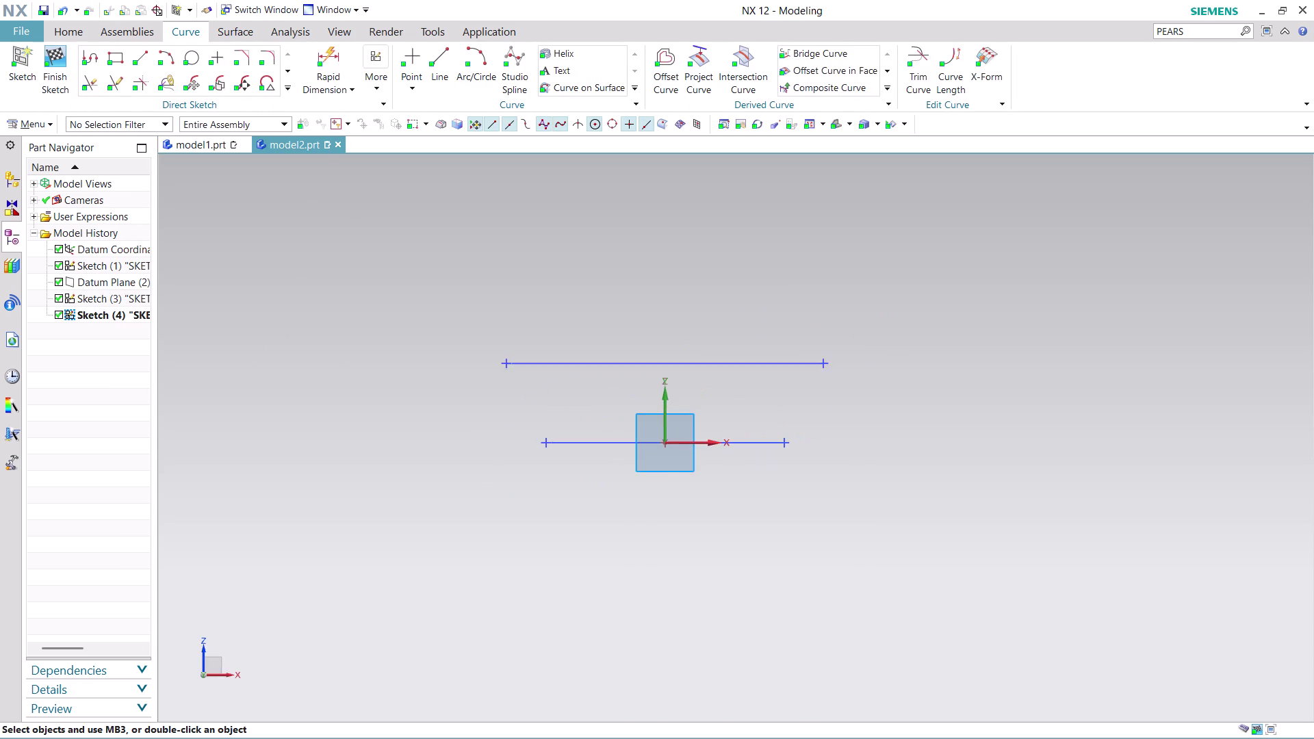
Place the new sketch on the datum CSYS XZ plane and zoom in.
scroll(up, 3)
scroll(up, 3)
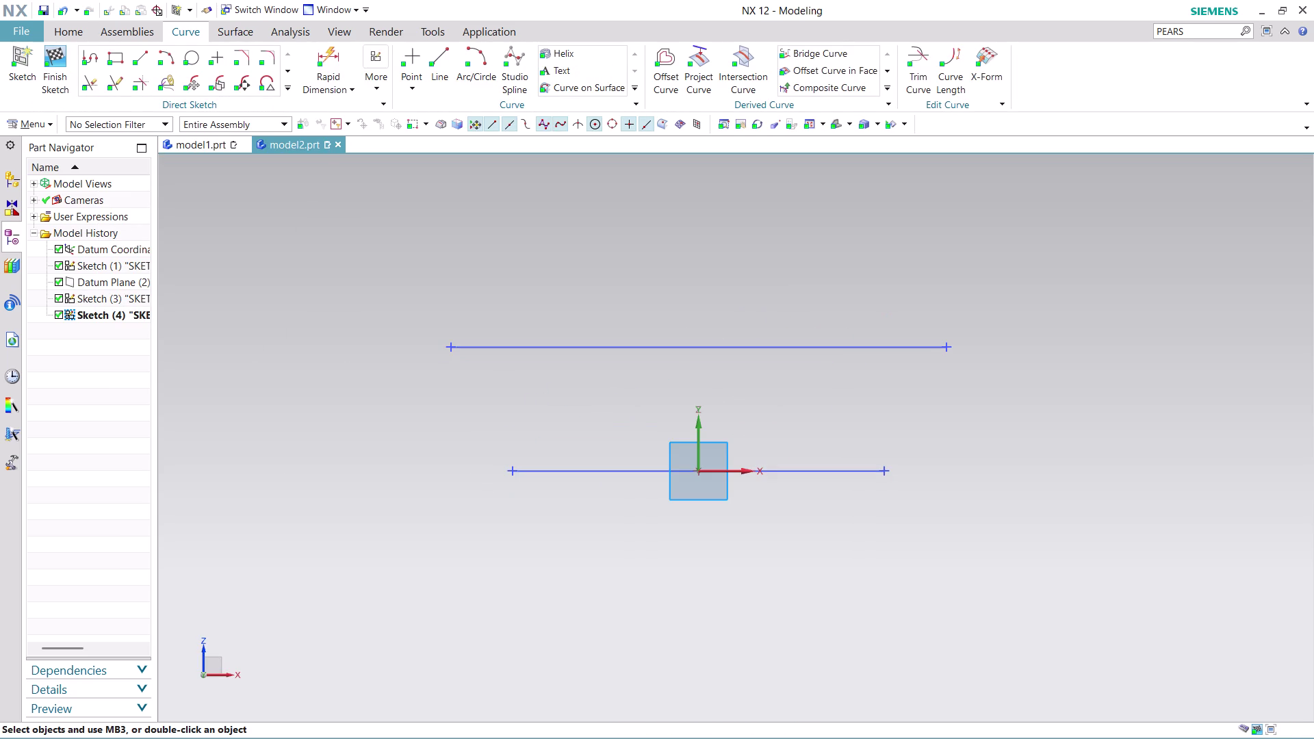
click(168, 54)
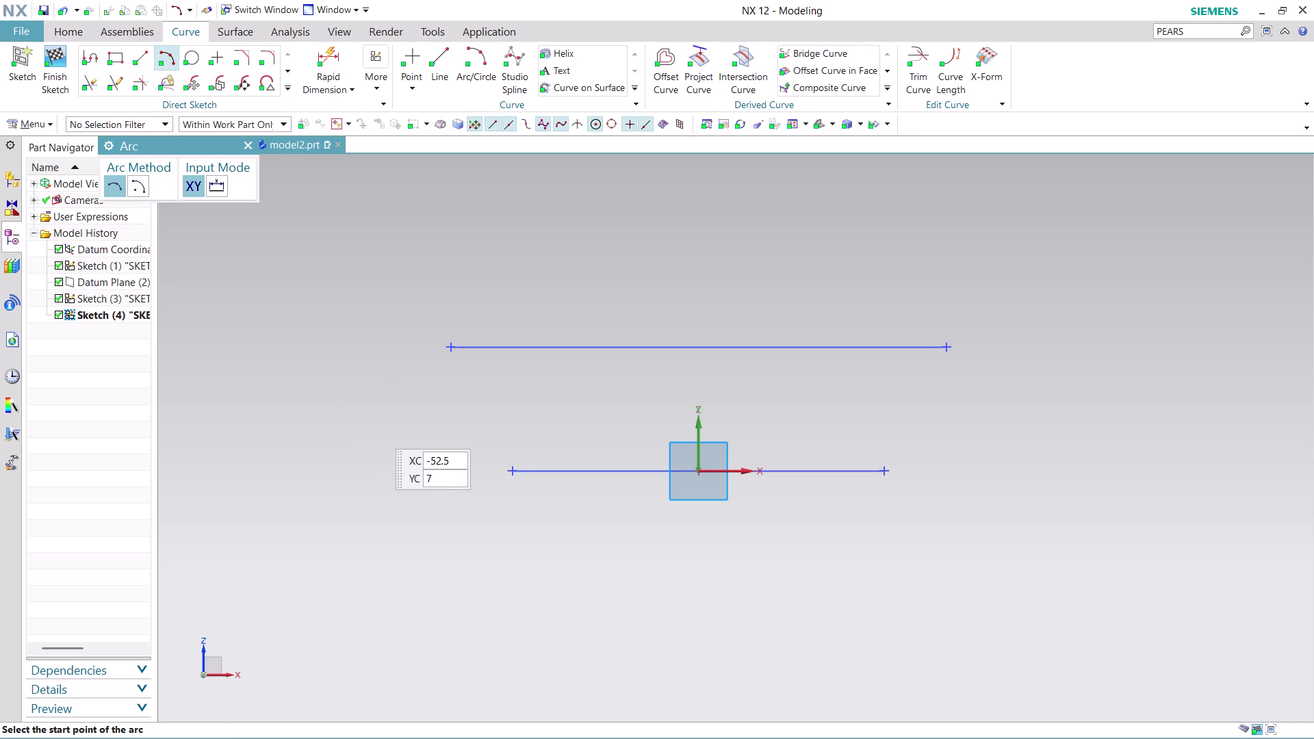
Join the left ends of the two lines with an outward radius-30 arc.
click(453, 346)
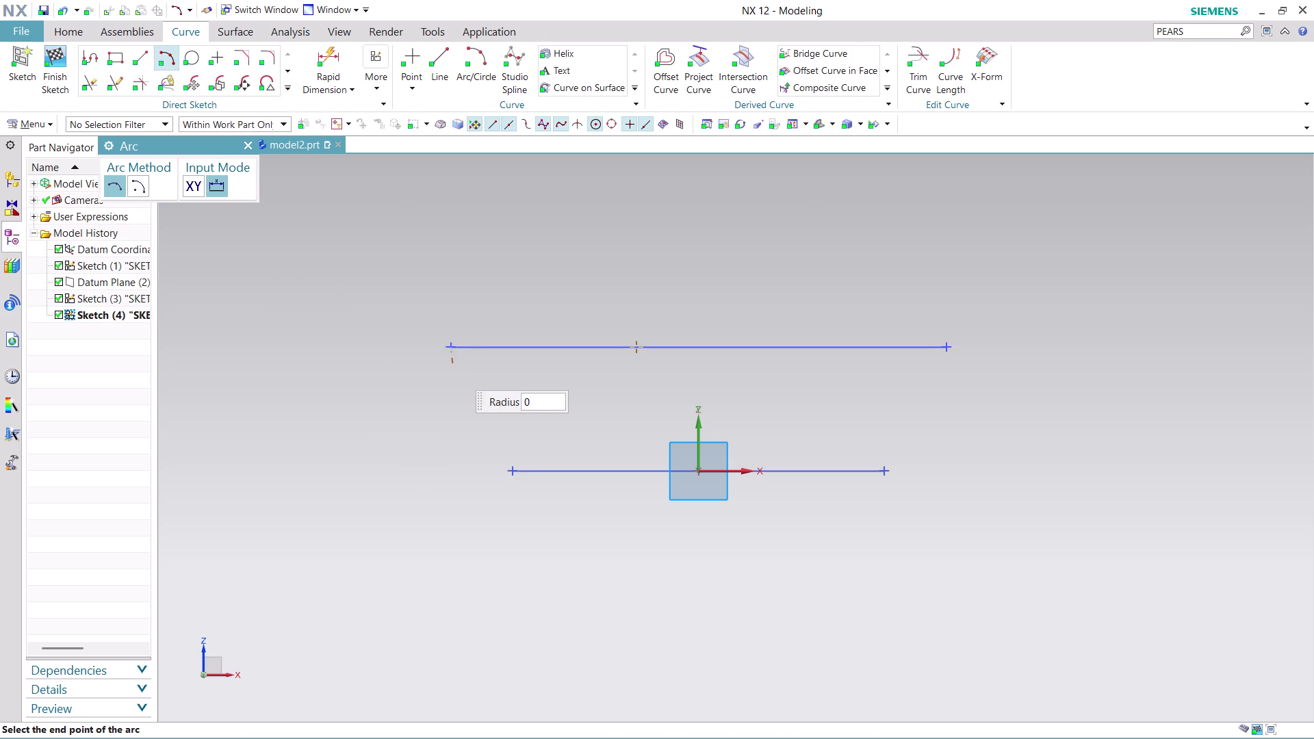
click(513, 473)
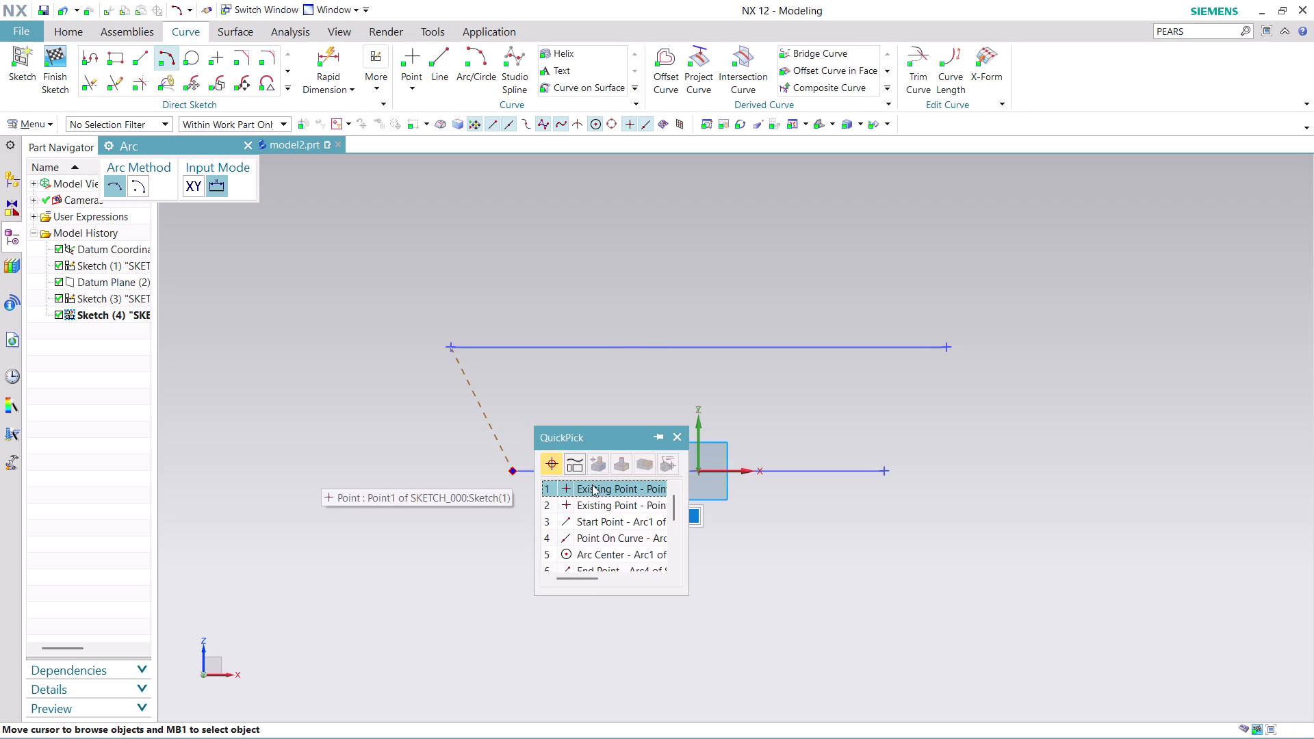
click(595, 486)
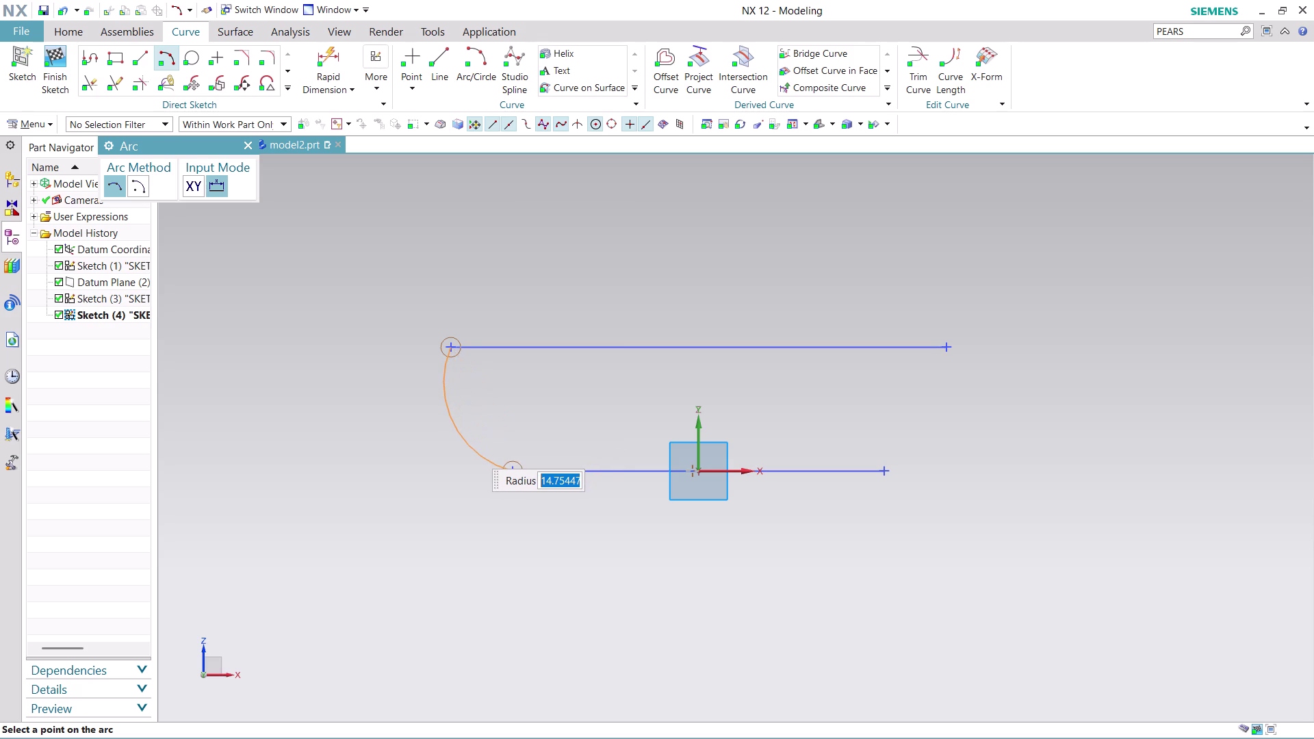
text(30)
key(Return)
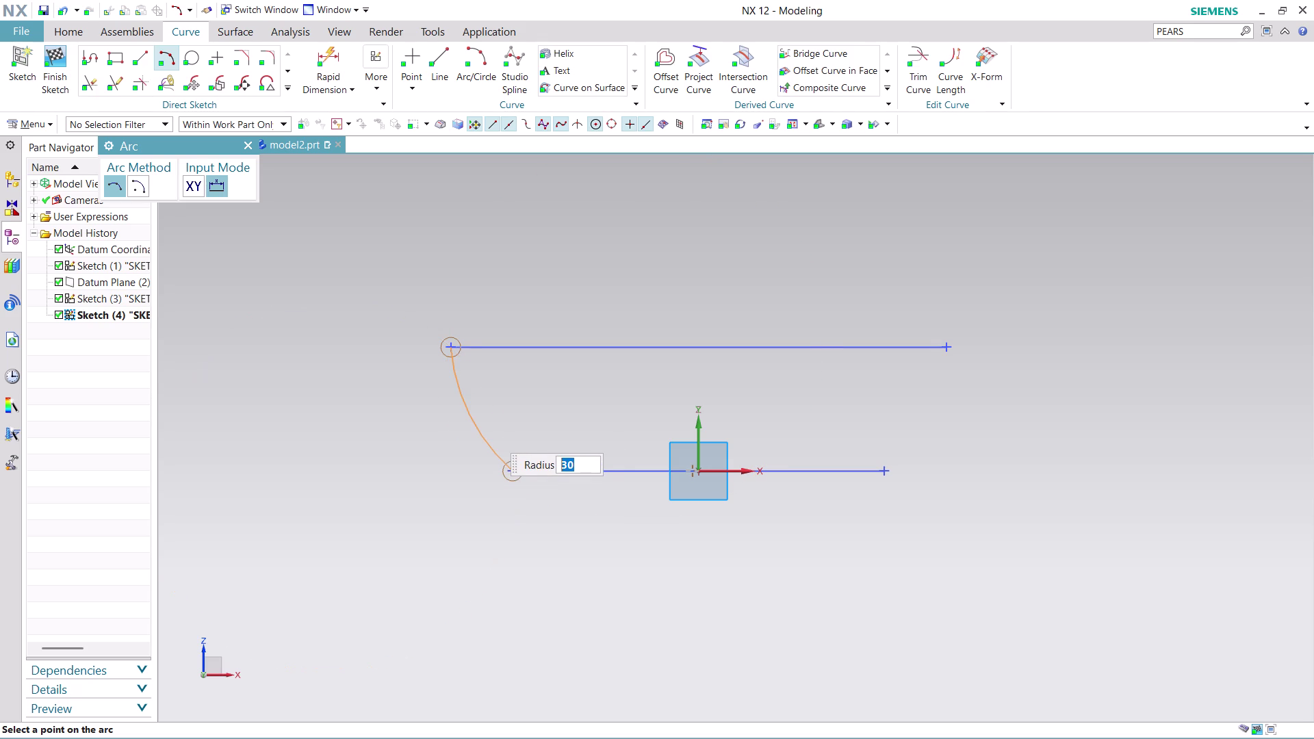
click(488, 430)
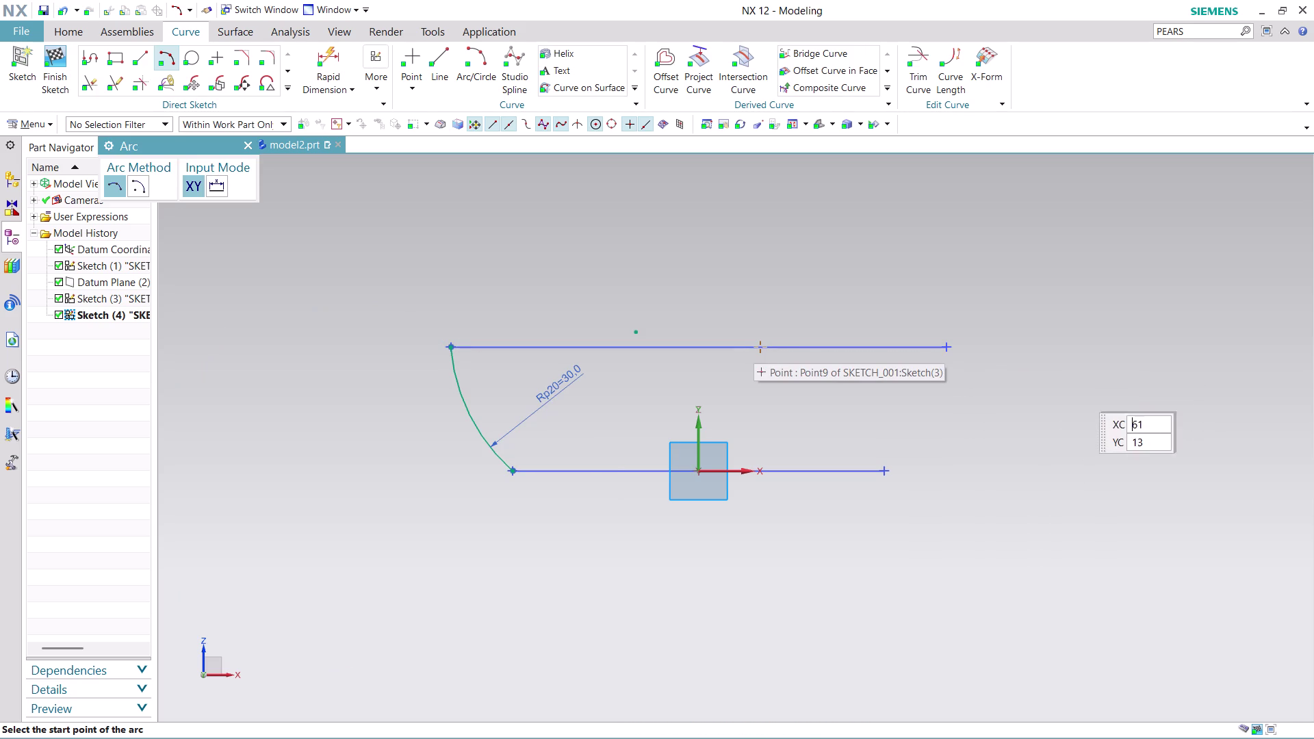
Join the right line ends with an outward radius-30 arc, then finish the sketch.
click(946, 349)
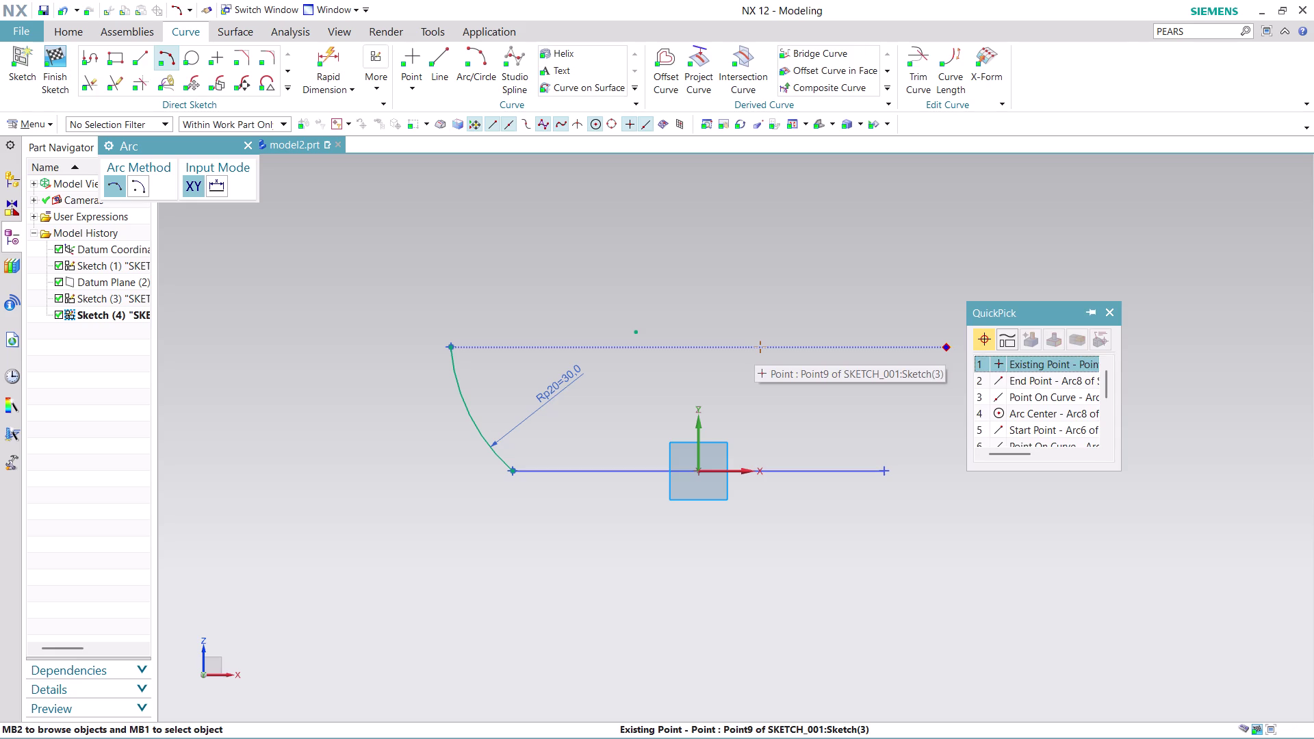
click(1021, 360)
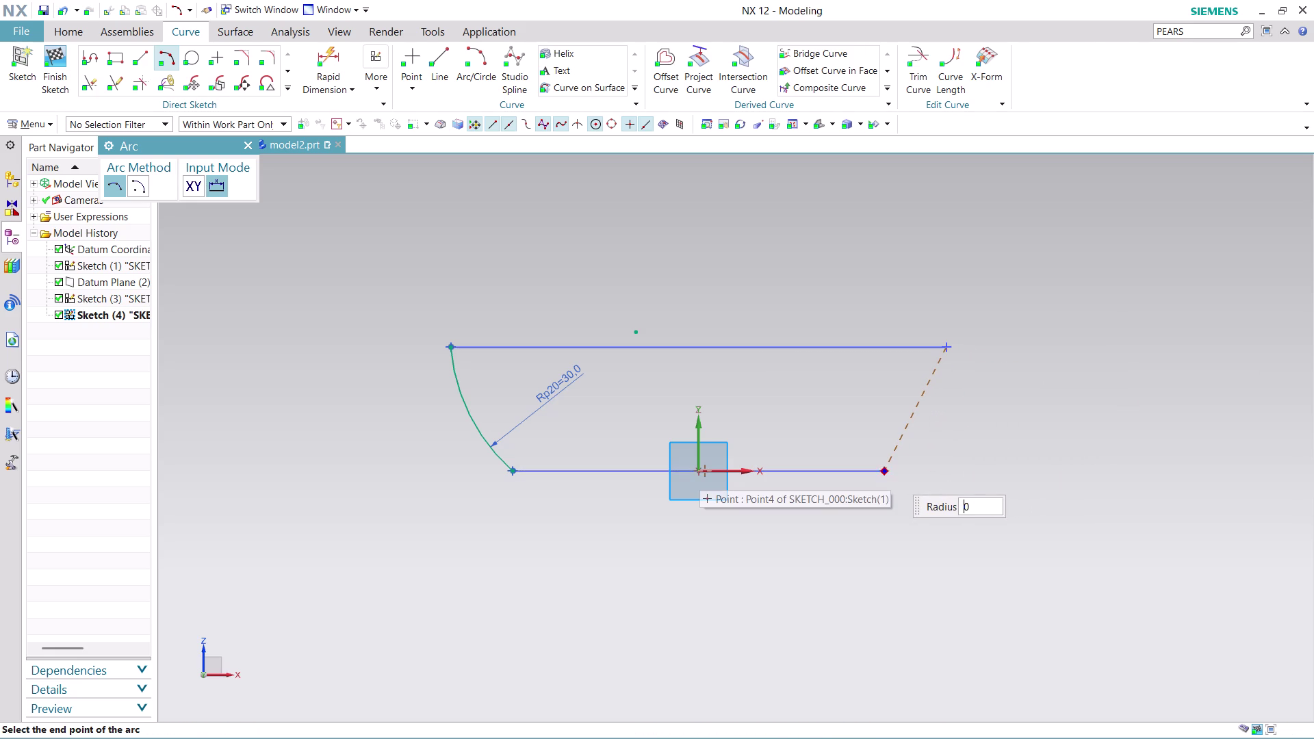
click(885, 472)
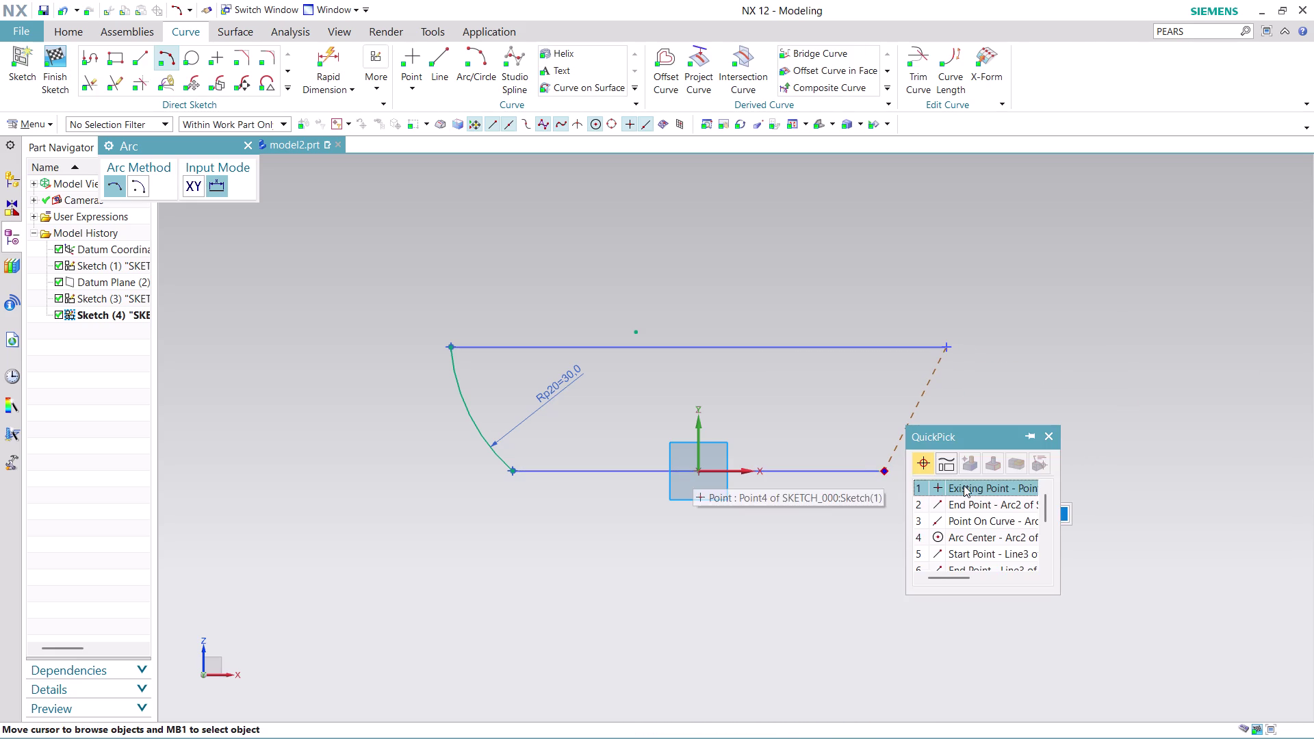
click(963, 485)
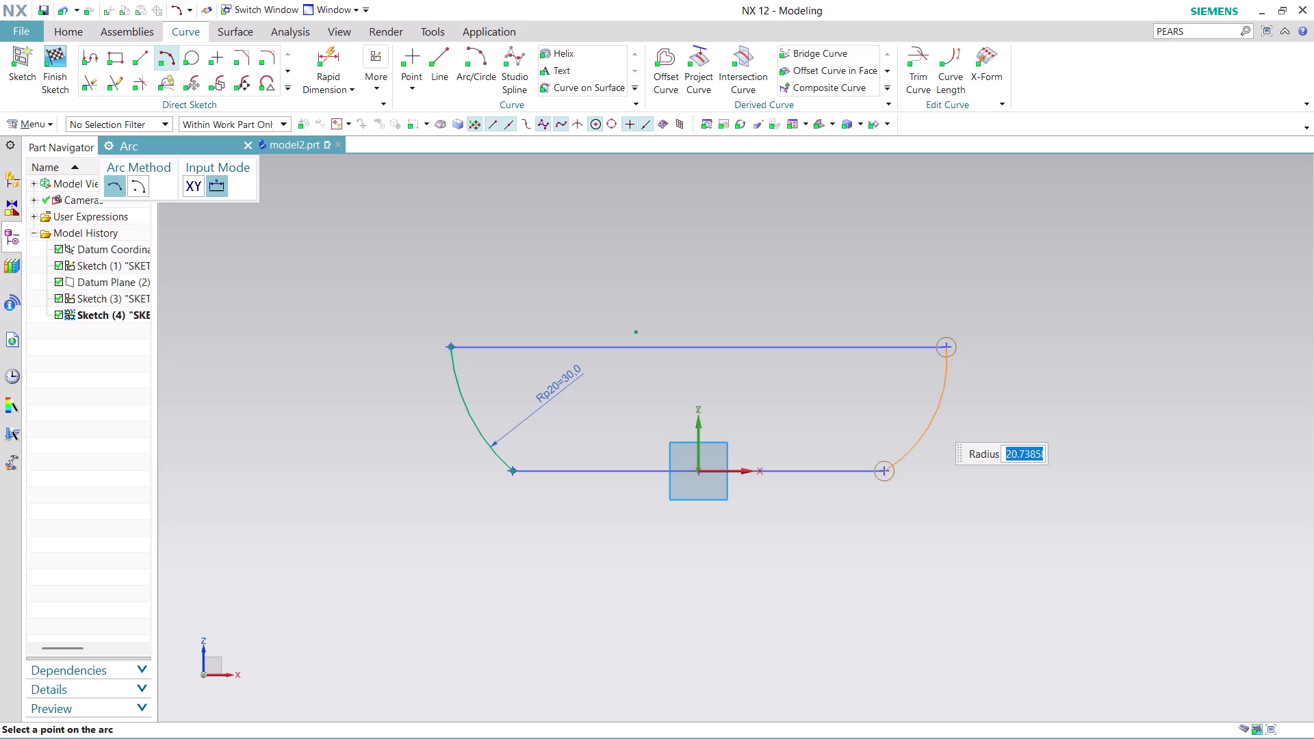
text(30)
key(Return)
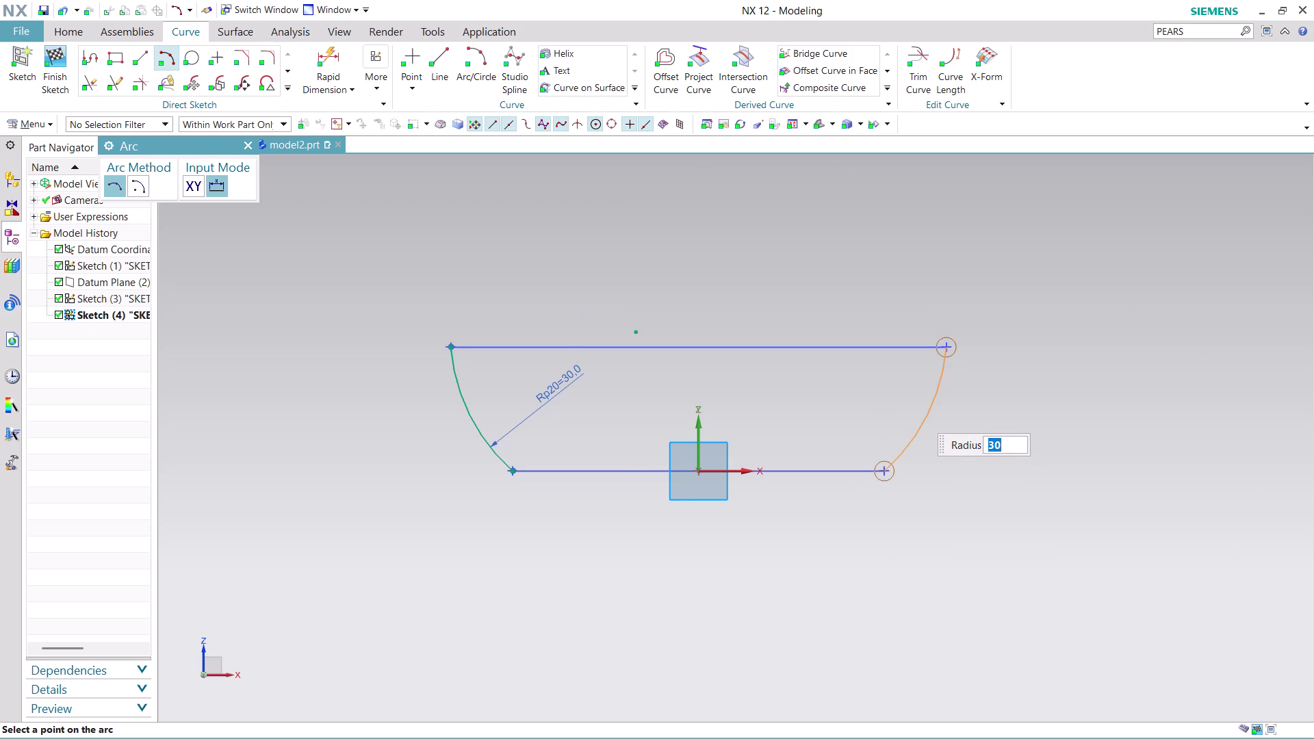
click(916, 411)
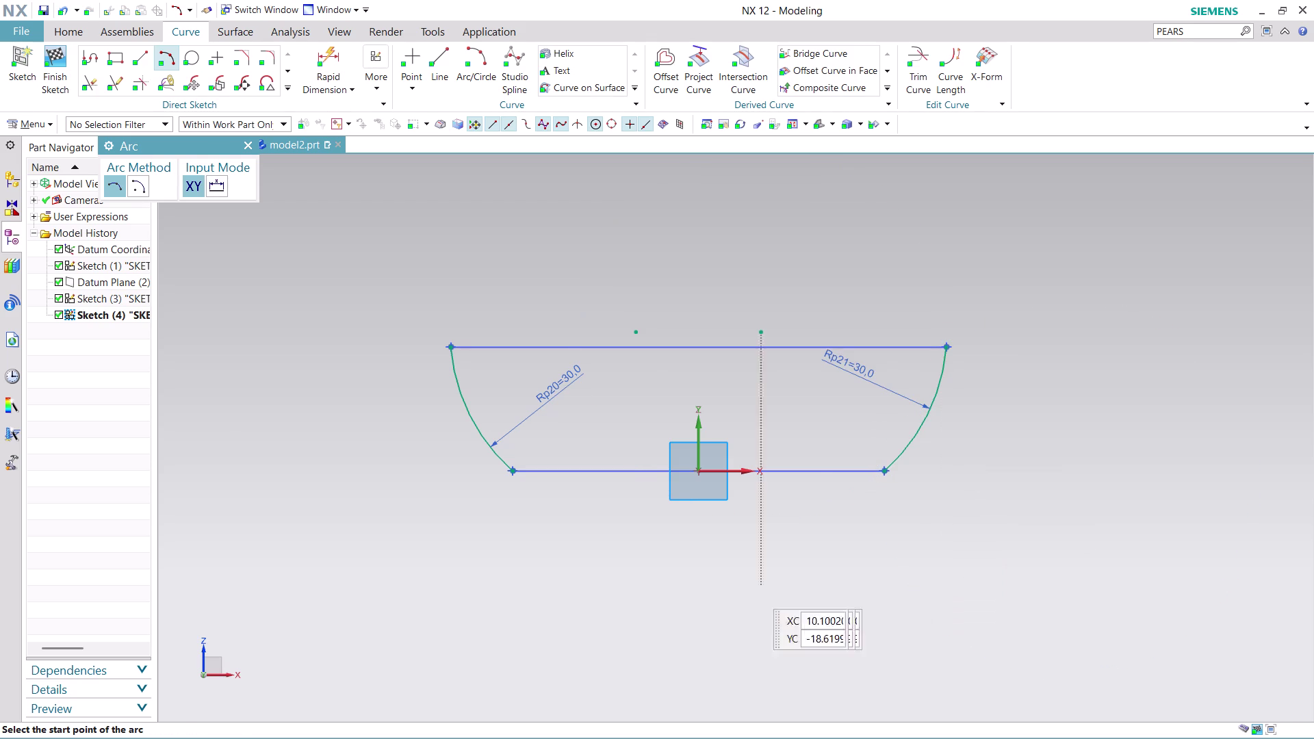
key(Escape)
key(Escape)
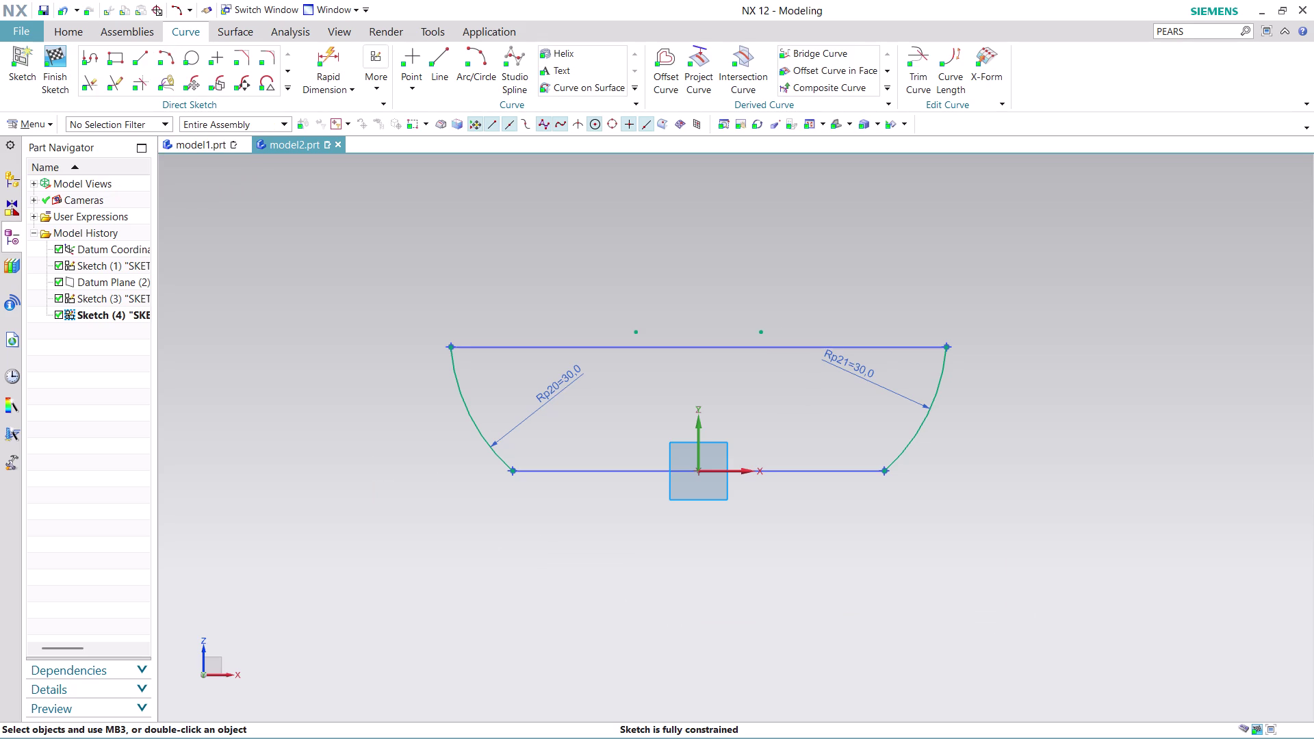
click(55, 72)
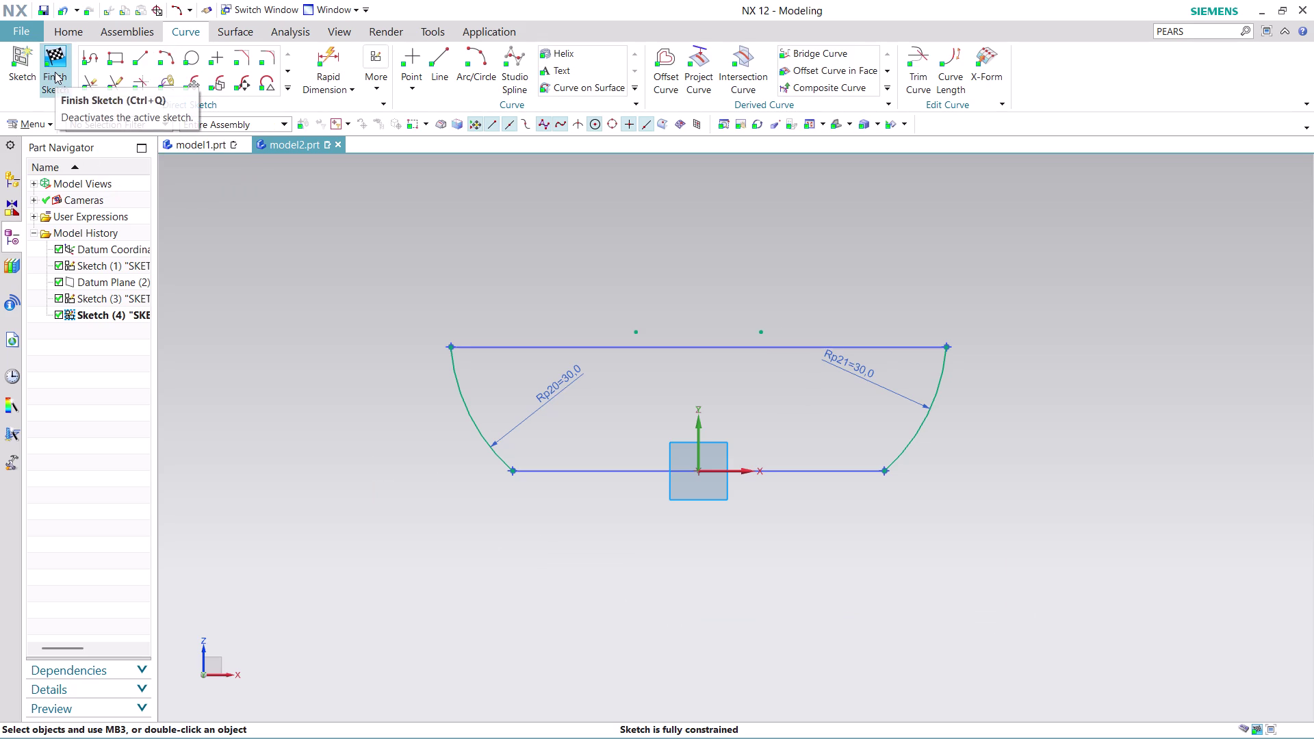
scroll(up, 3)
scroll(up, 3)
scroll(up, 3)
scroll(up, 3)
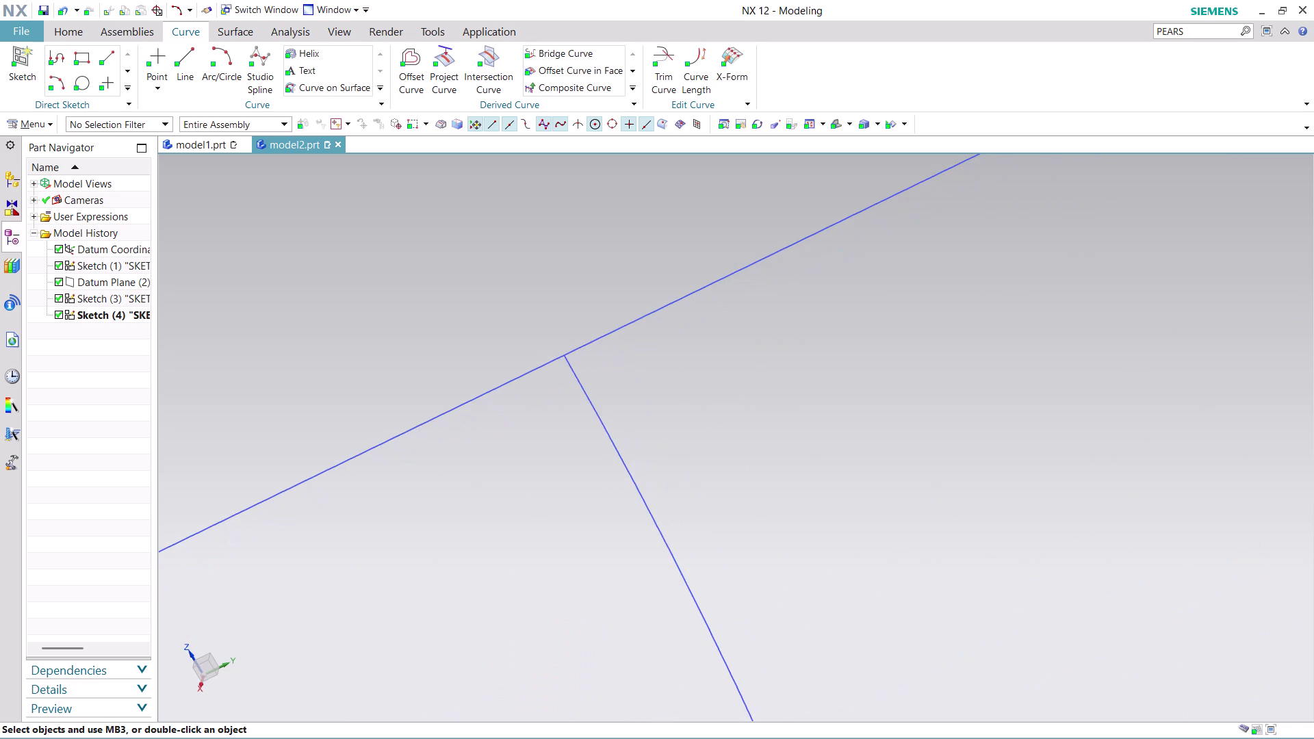
scroll(up, 3)
scroll(up, 3)
scroll(up, 3)
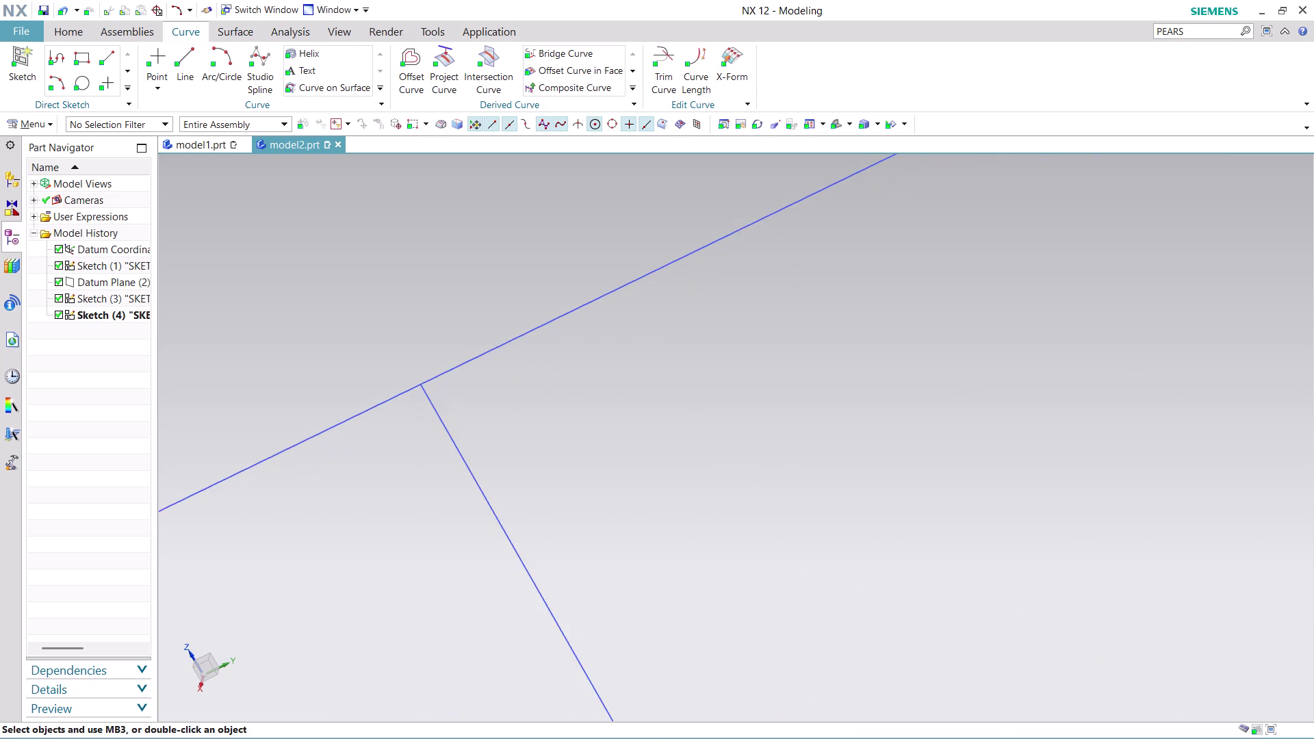
scroll(up, 3)
scroll(up, 3)
scroll(up, 3)
scroll(up, 3)
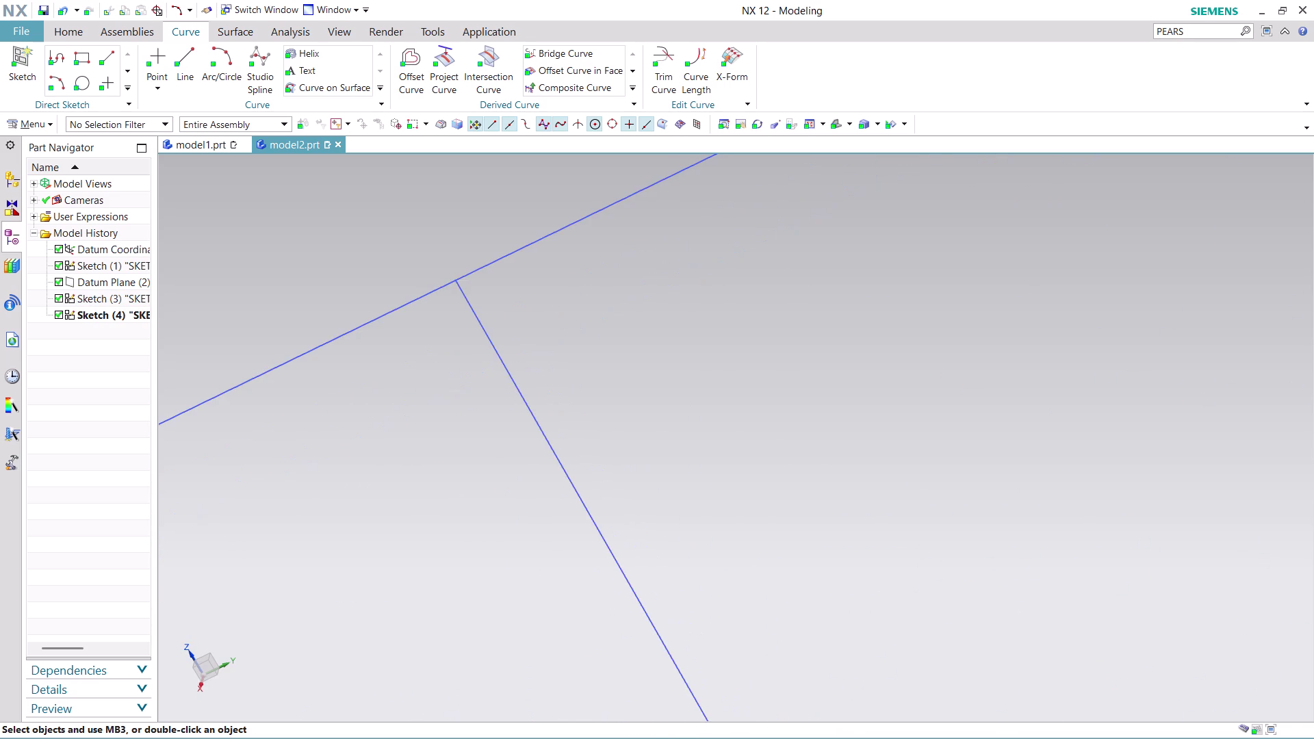
scroll(up, 3)
scroll(up, 3)
scroll(up, 3)
scroll(up, 3)
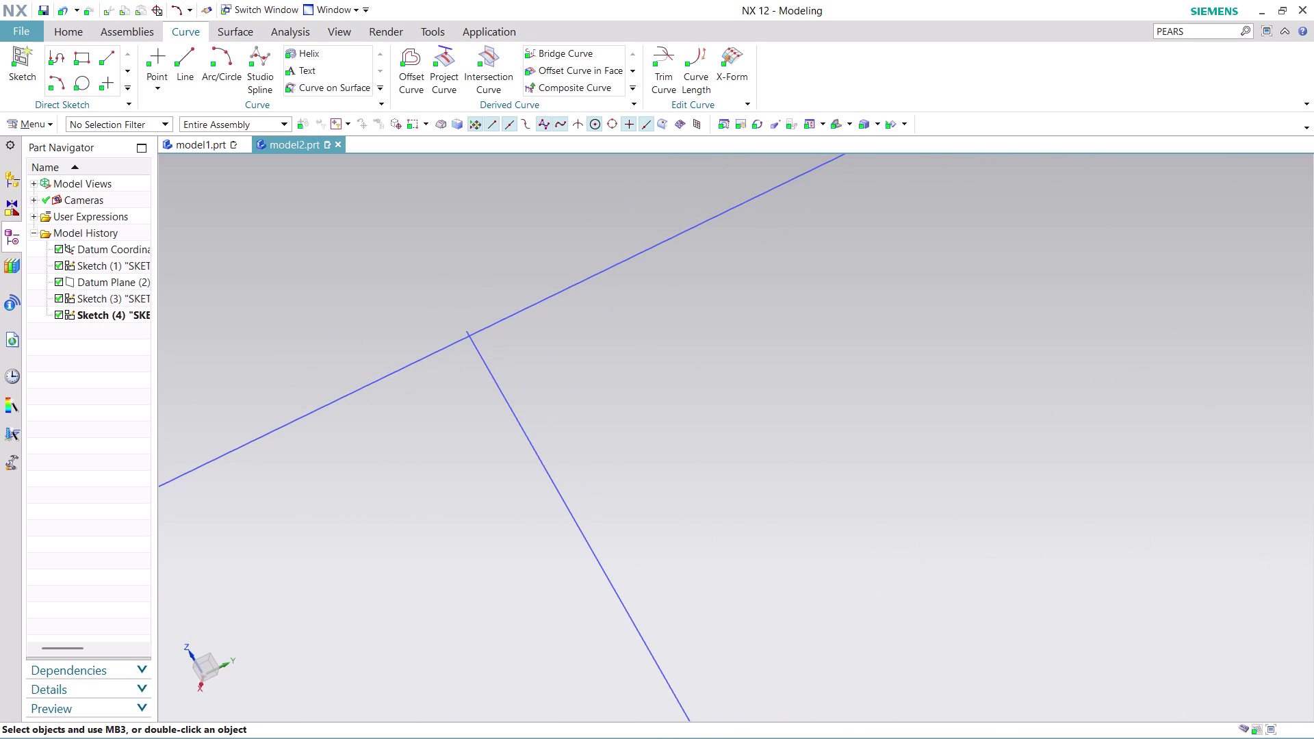
middle_drag(492, 293, 498, 300)
scroll(down, 3)
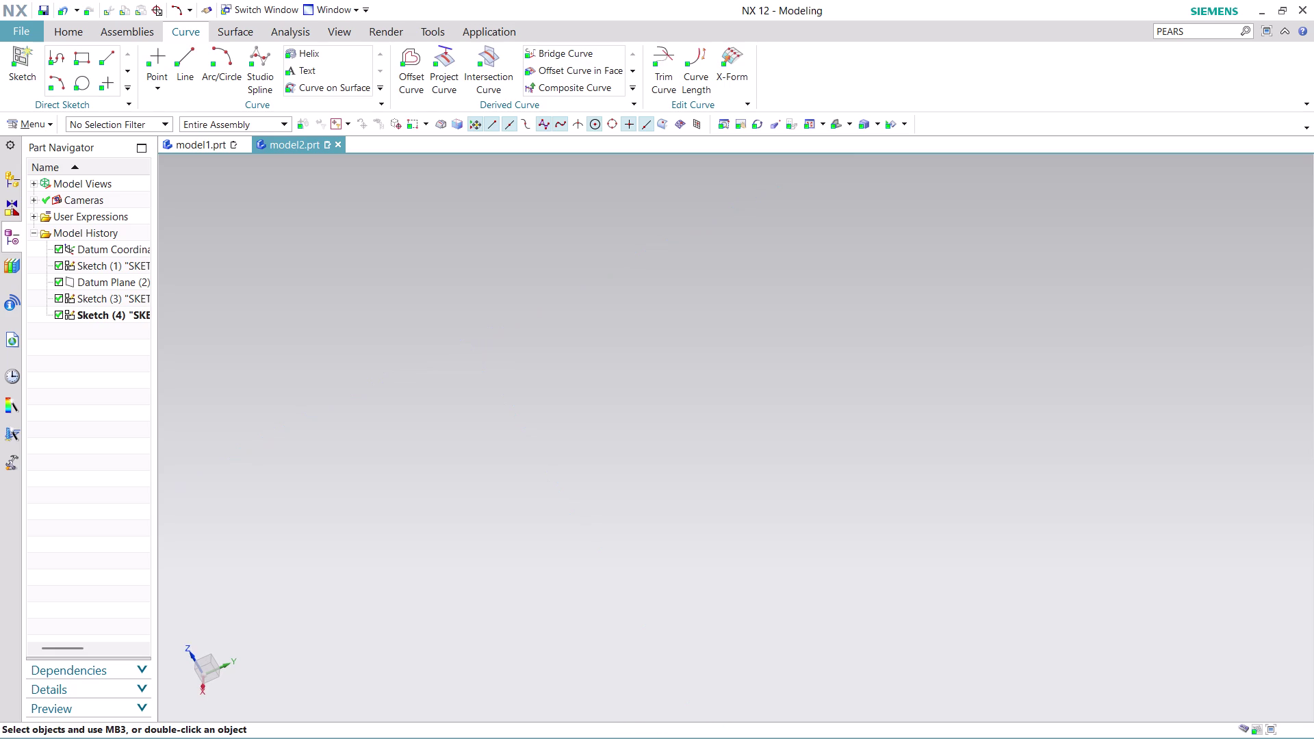
scroll(down, 3)
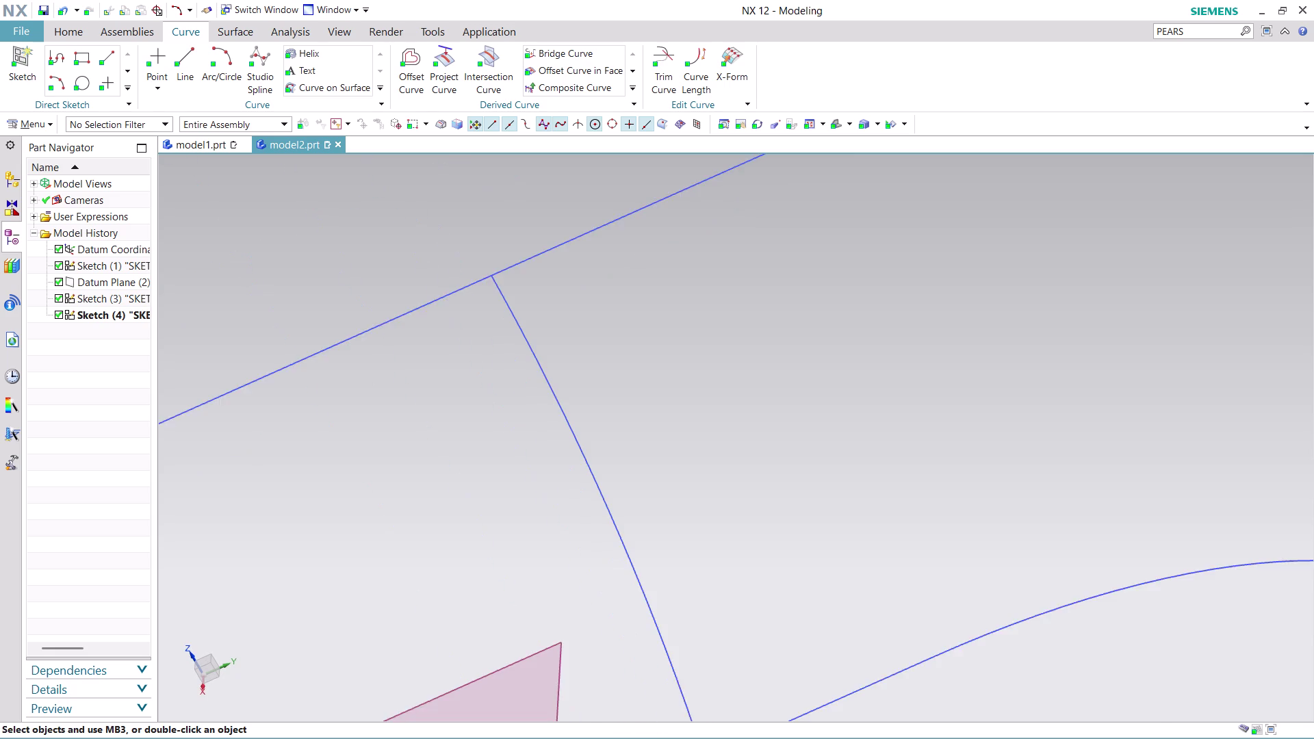
scroll(up, 3)
scroll(up, 3)
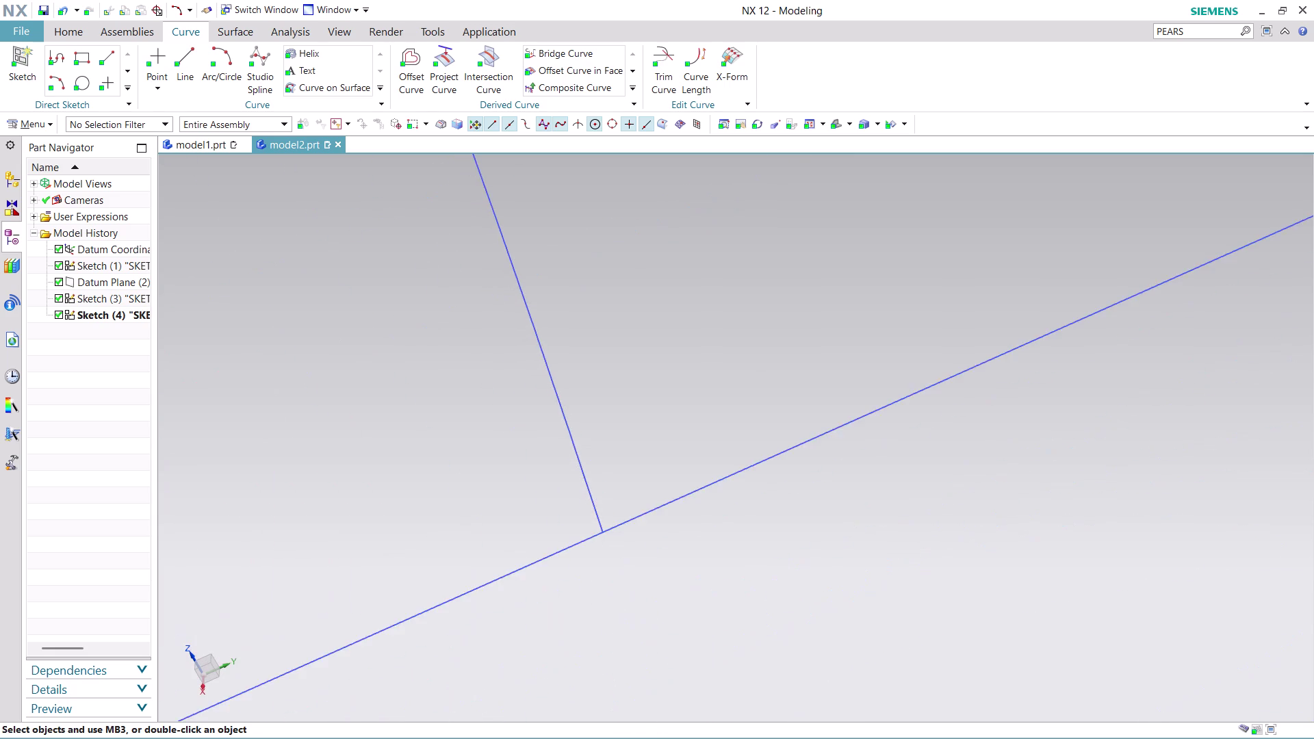
scroll(up, 3)
scroll(up, 3)
scroll(up, 3)
scroll(up, 3)
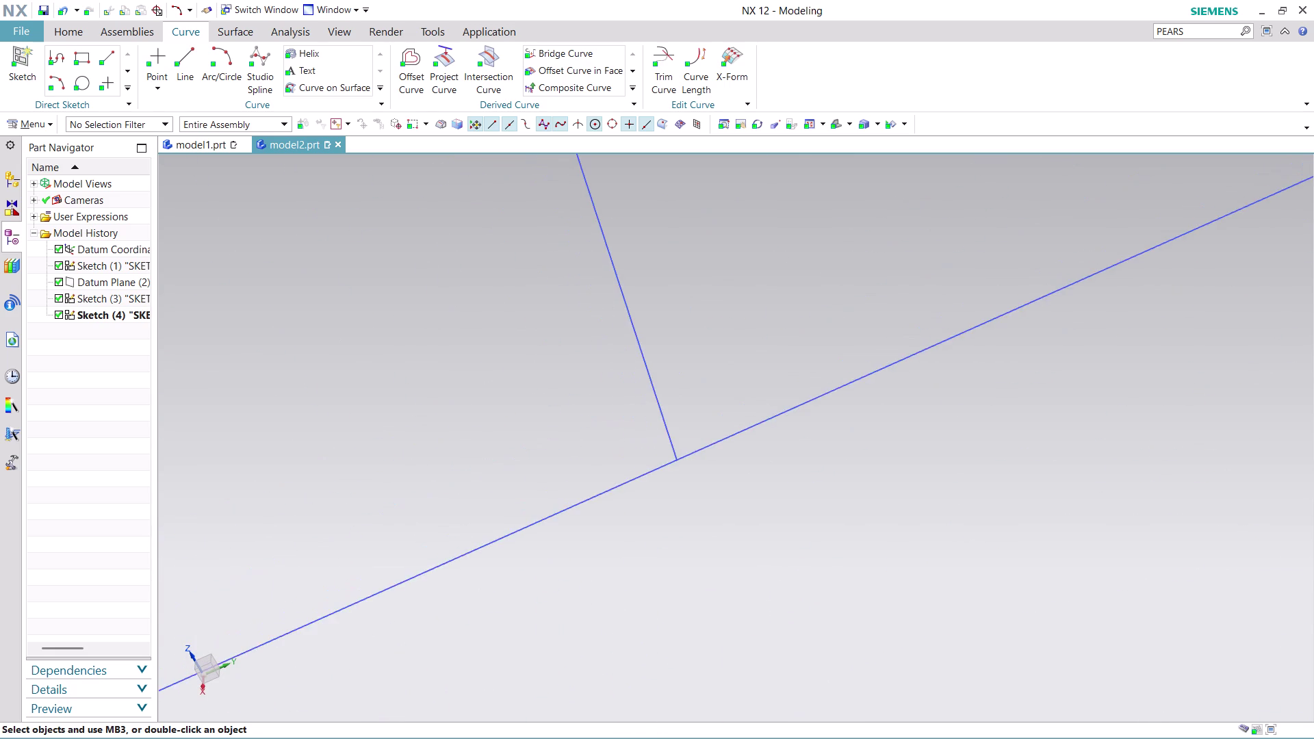
scroll(up, 3)
scroll(up, 3)
scroll(up, 3)
scroll(down, 3)
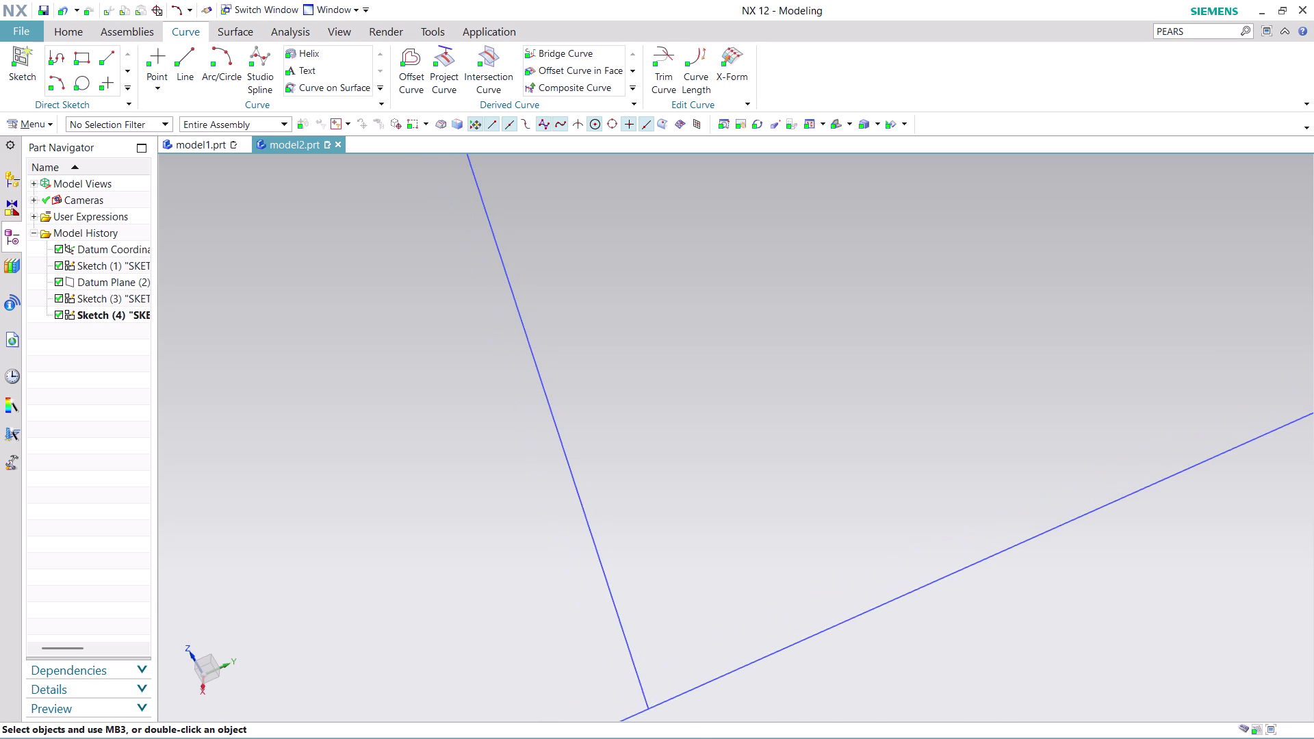
scroll(down, 3)
scroll(down, 3)
scroll(up, 3)
scroll(down, 3)
scroll(up, 3)
scroll(up, 3)
scroll(up, 3)
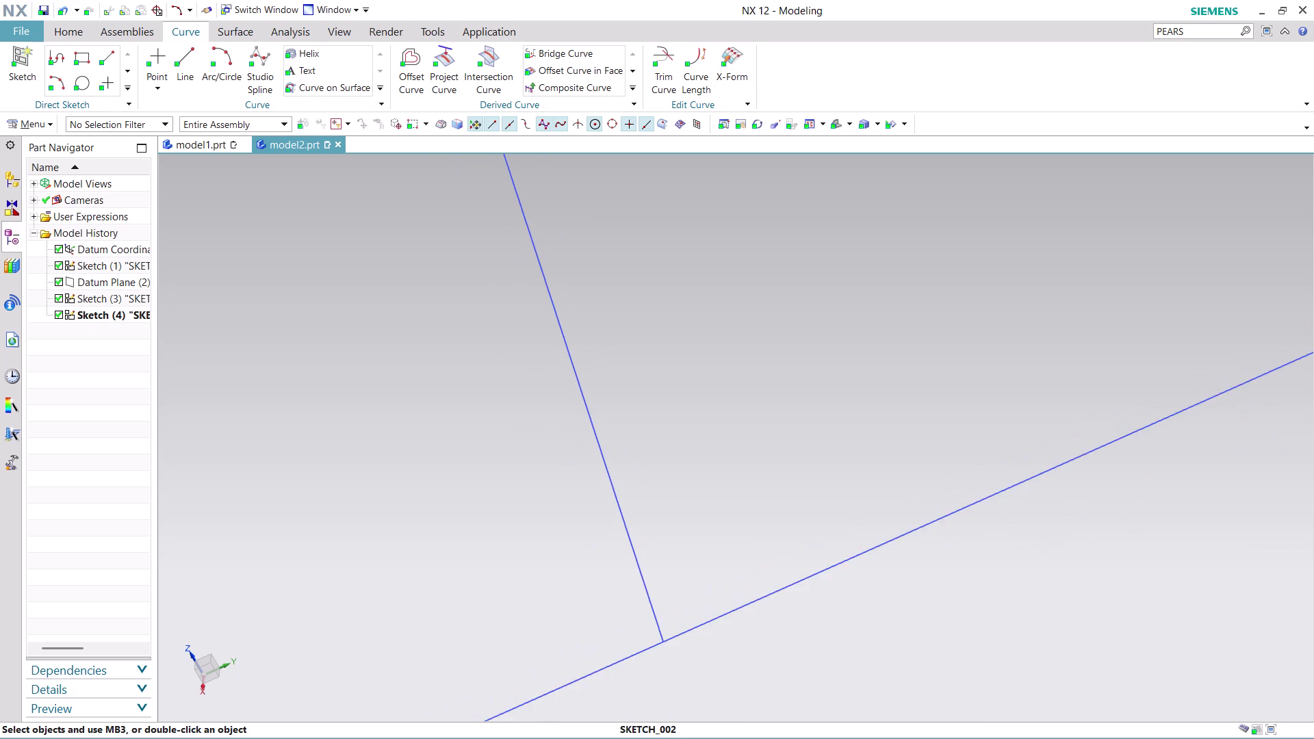
scroll(up, 3)
scroll(up, 3)
scroll(up, 3)
scroll(down, 3)
scroll(up, 3)
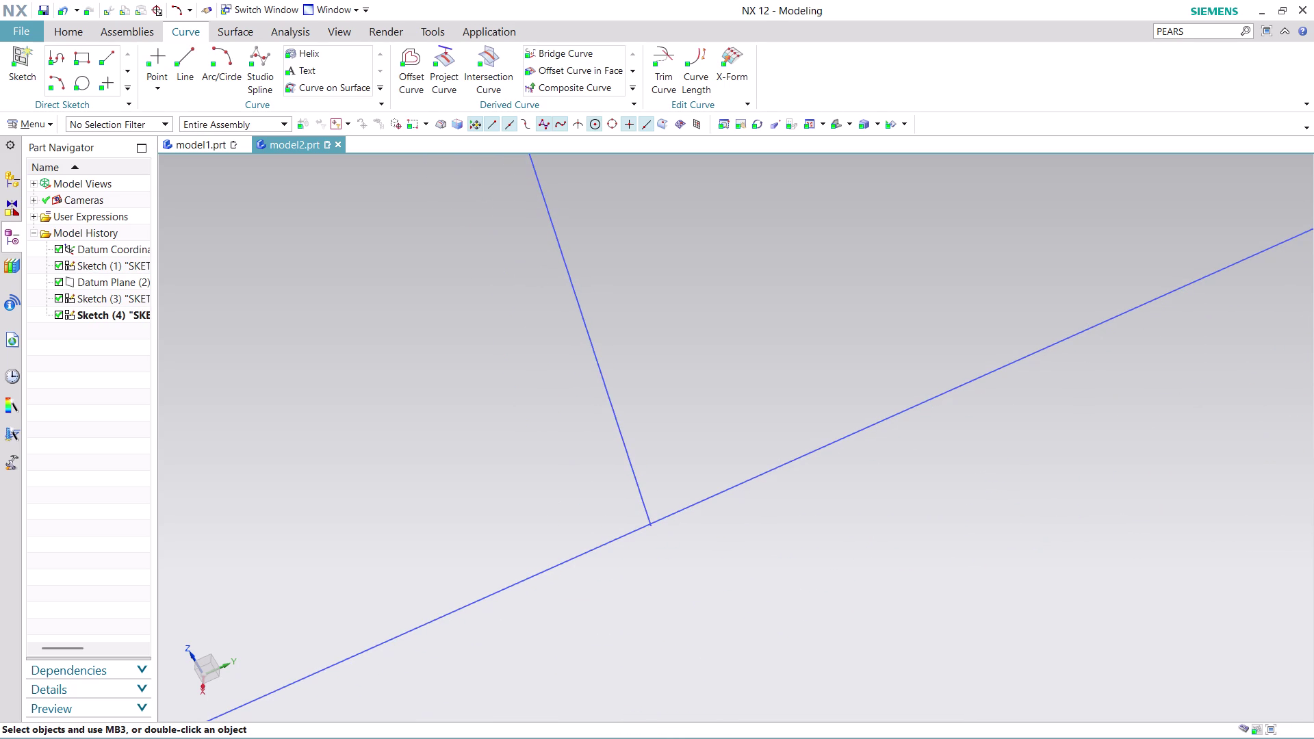
scroll(up, 3)
scroll(up, 3)
scroll(up, 3)
scroll(down, 3)
scroll(down, 3)
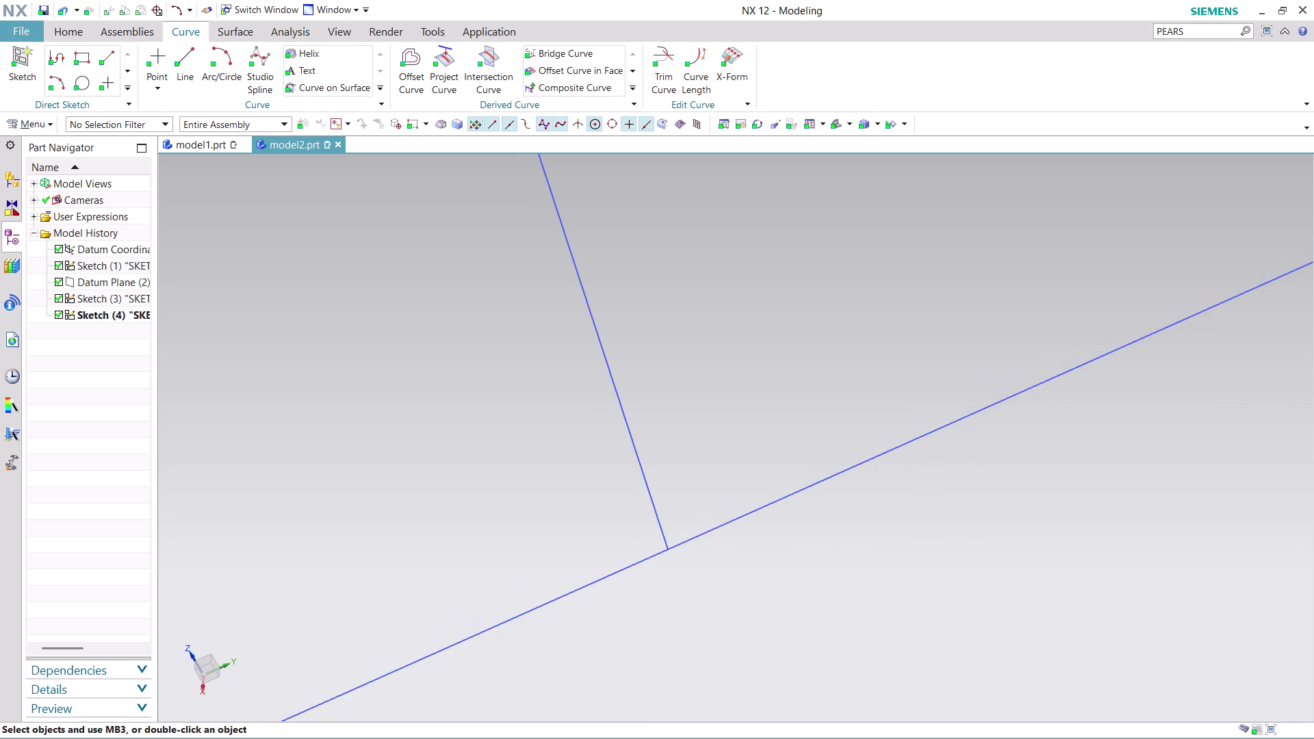
scroll(down, 3)
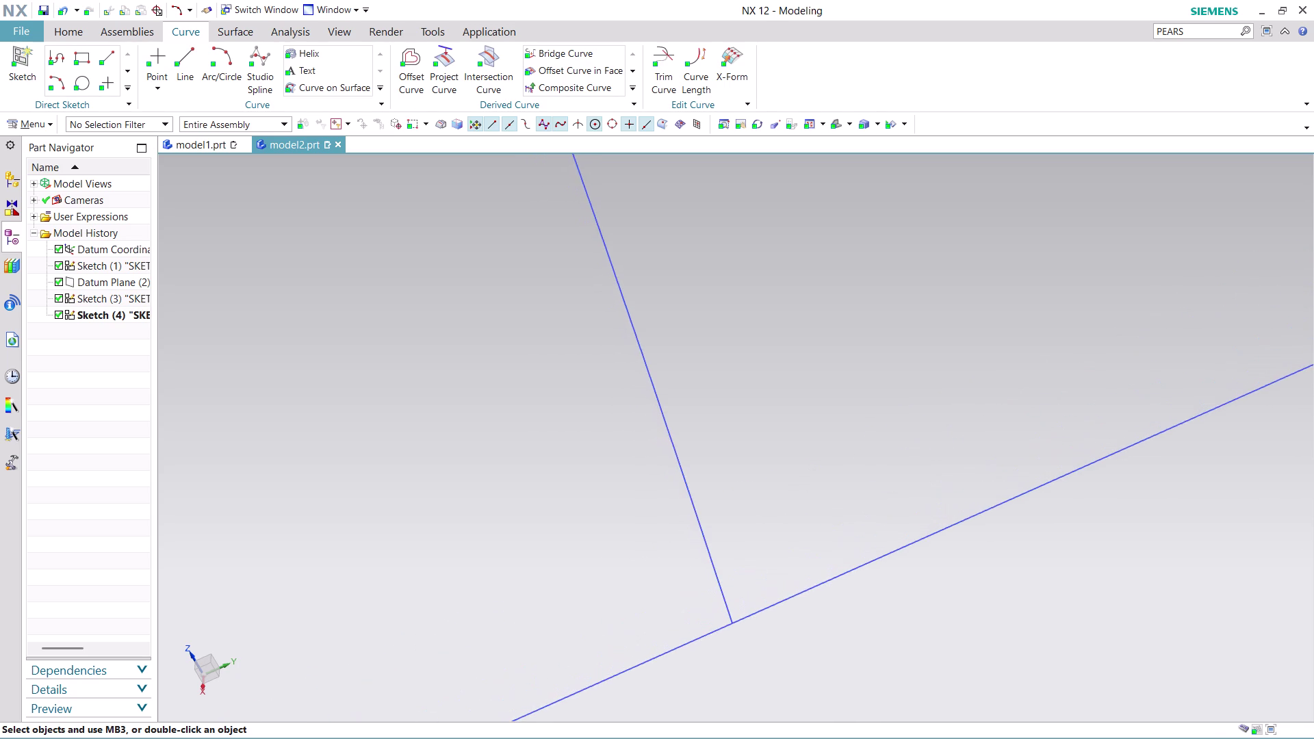
scroll(down, 3)
scroll(up, 3)
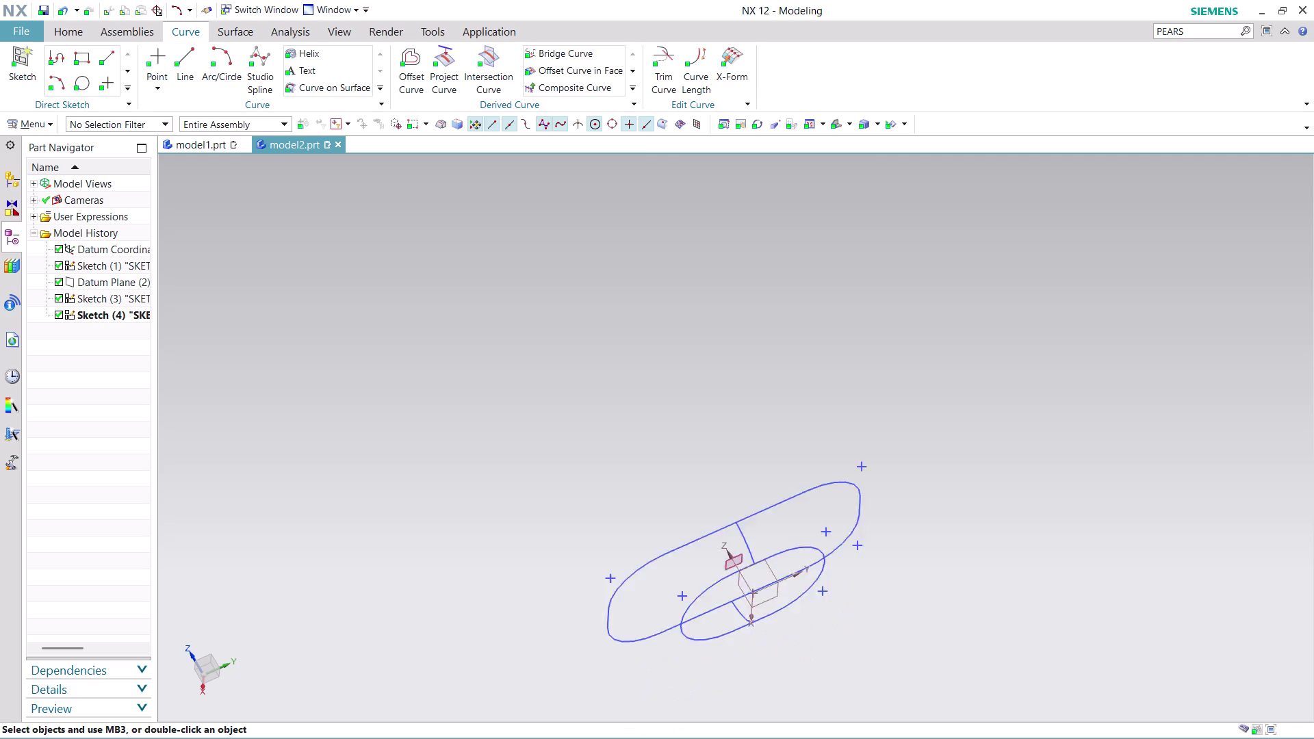
scroll(up, 3)
scroll(up, 3)
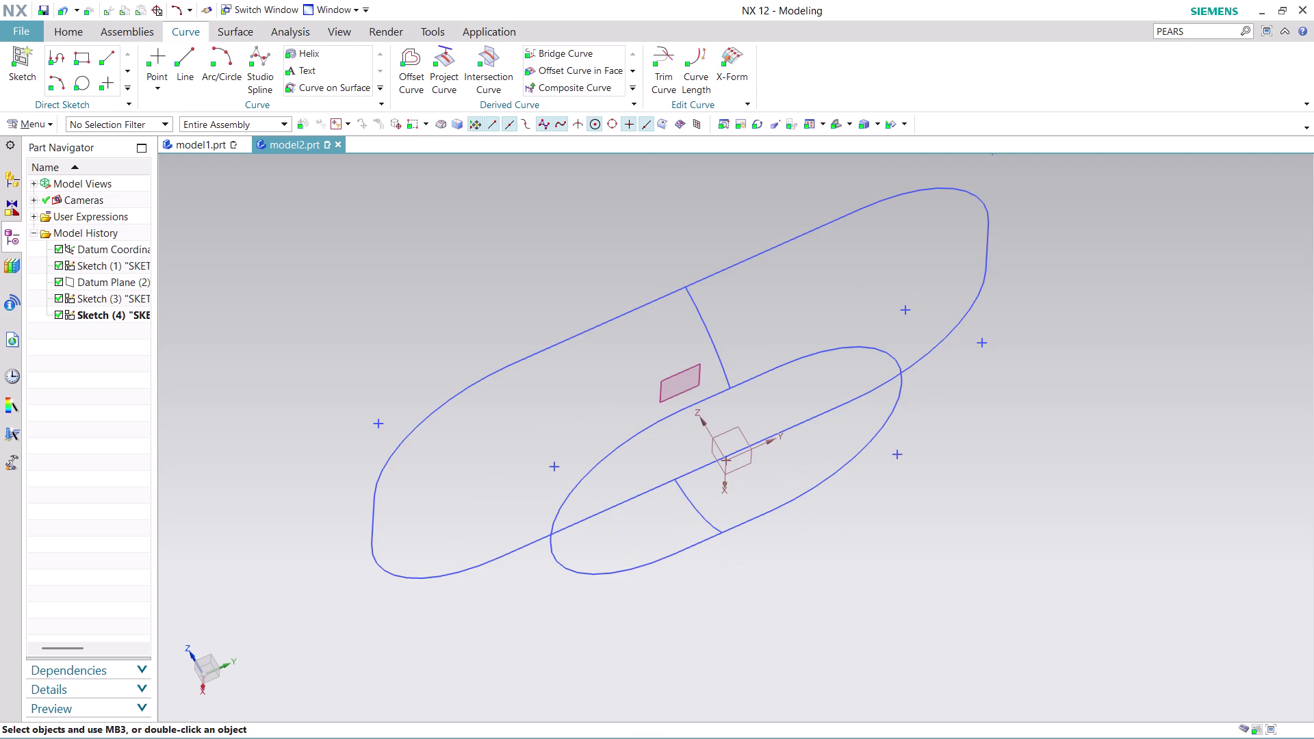
click(227, 32)
In Through Curve Mesh, set Sketch(3) and Sketch(1) as the two primary curve sets.
click(84, 53)
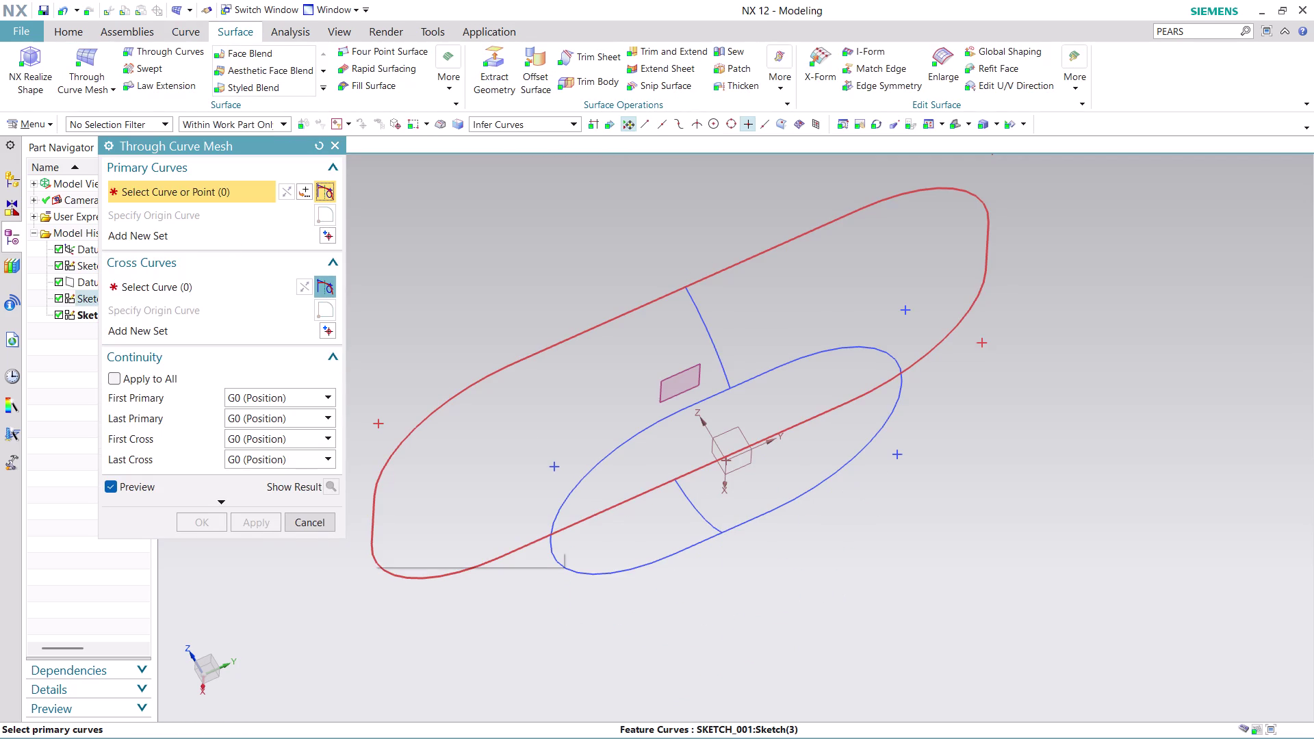
click(372, 532)
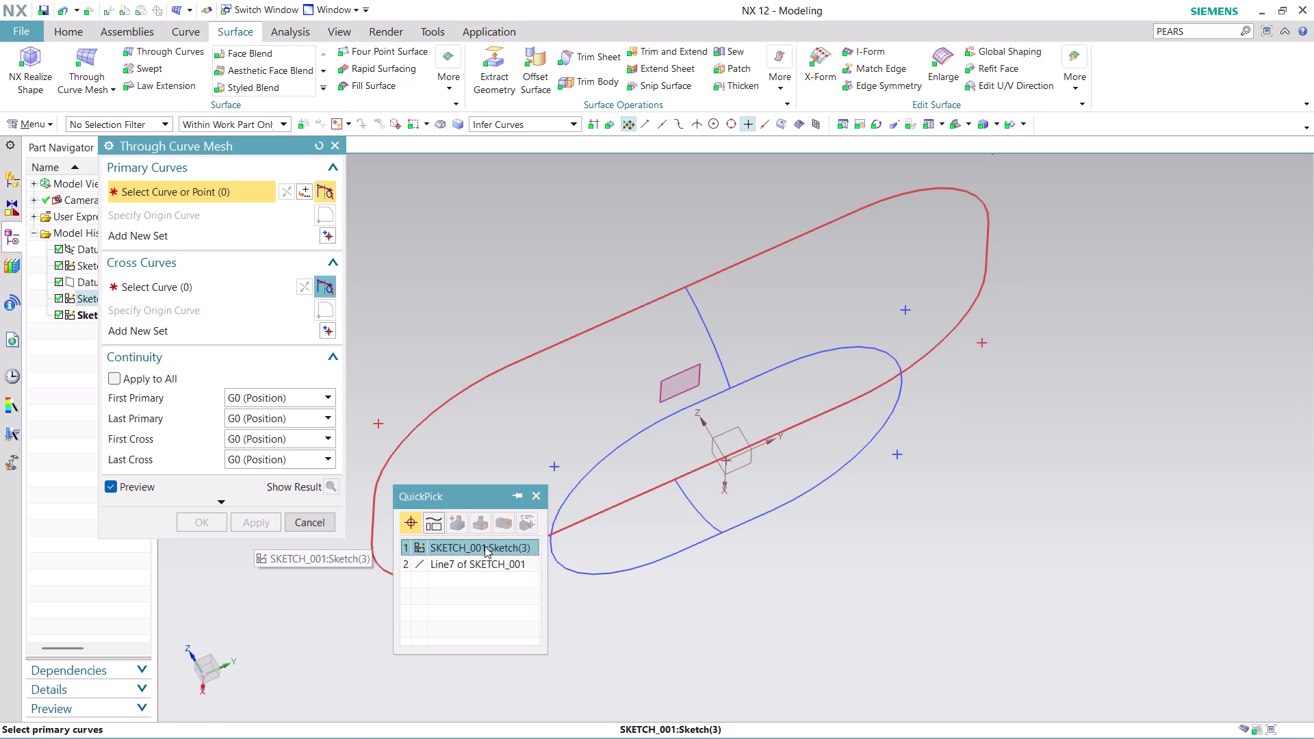
click(484, 546)
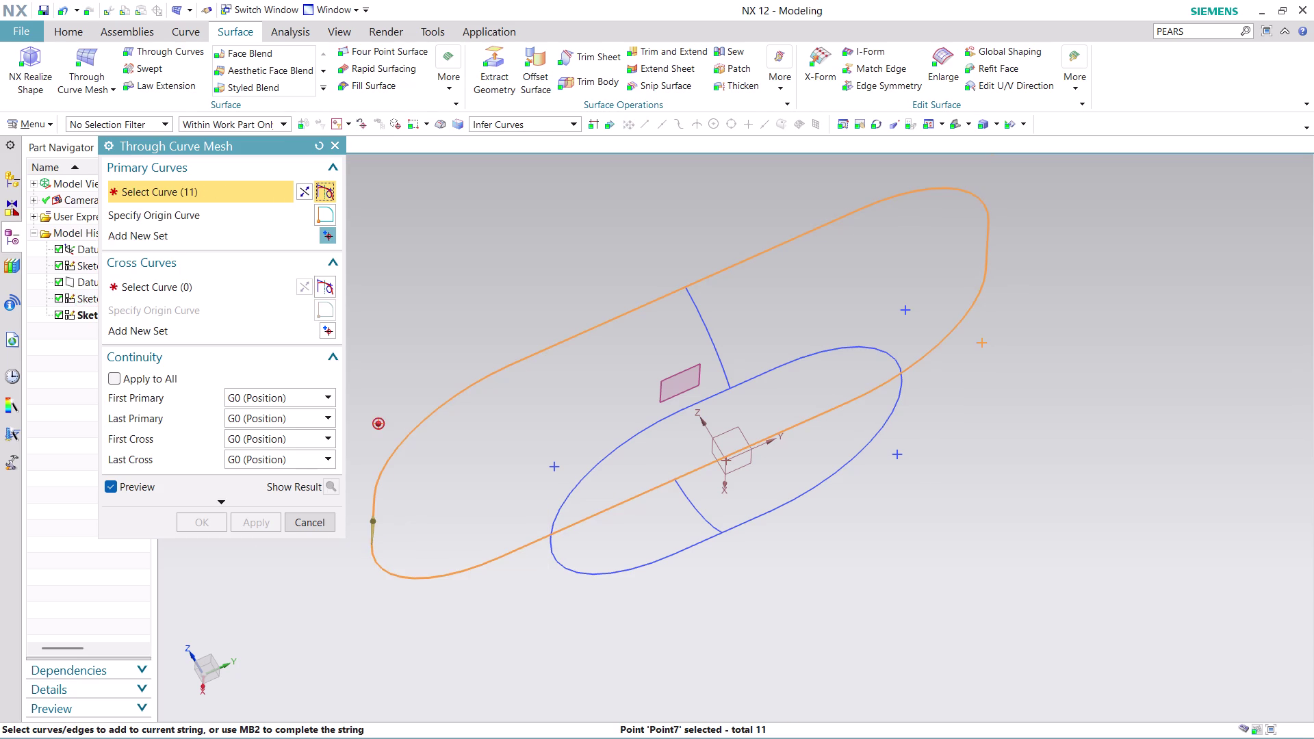
middle_click(461, 272)
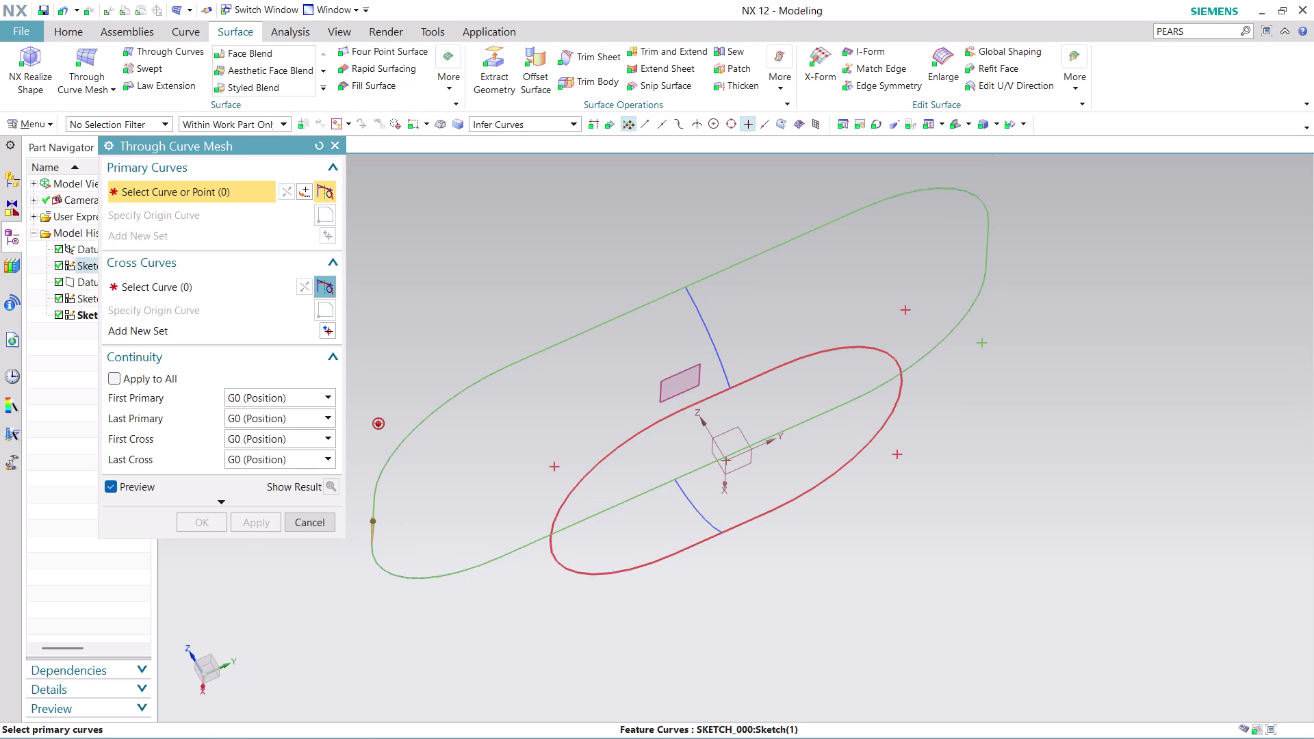
click(551, 550)
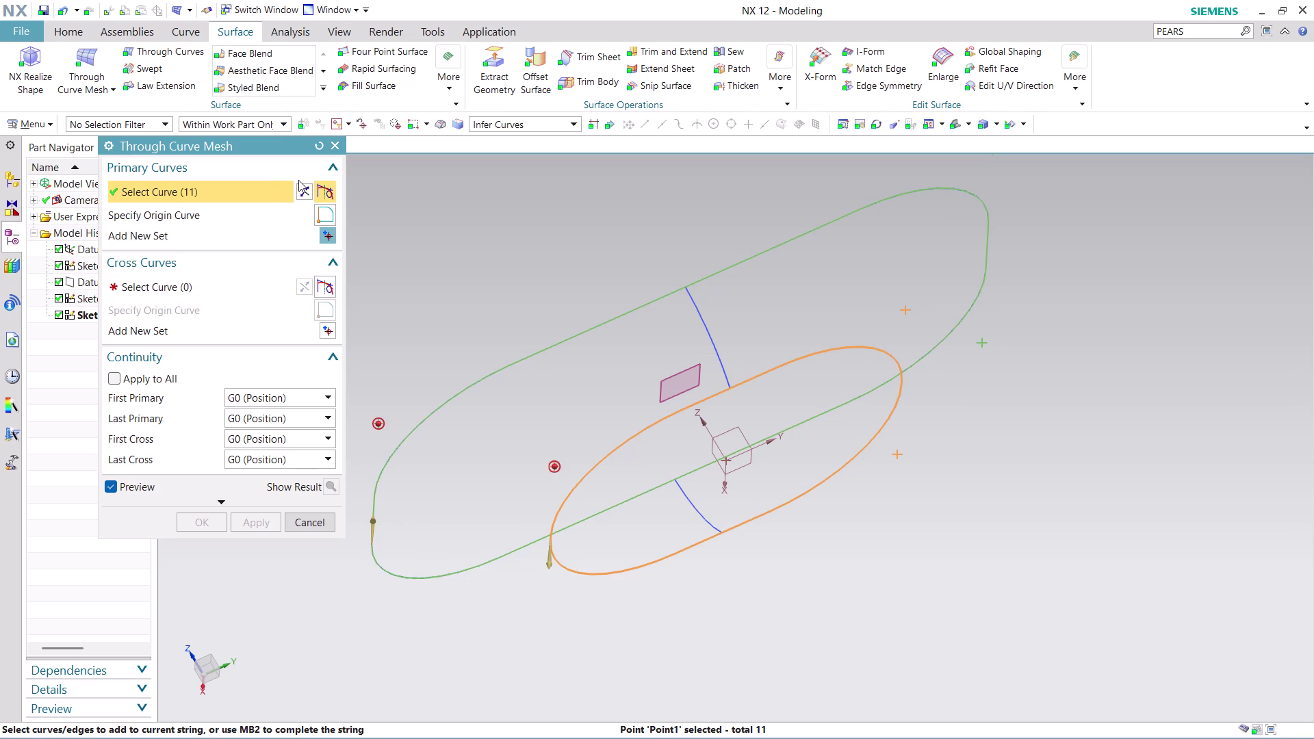
click(305, 191)
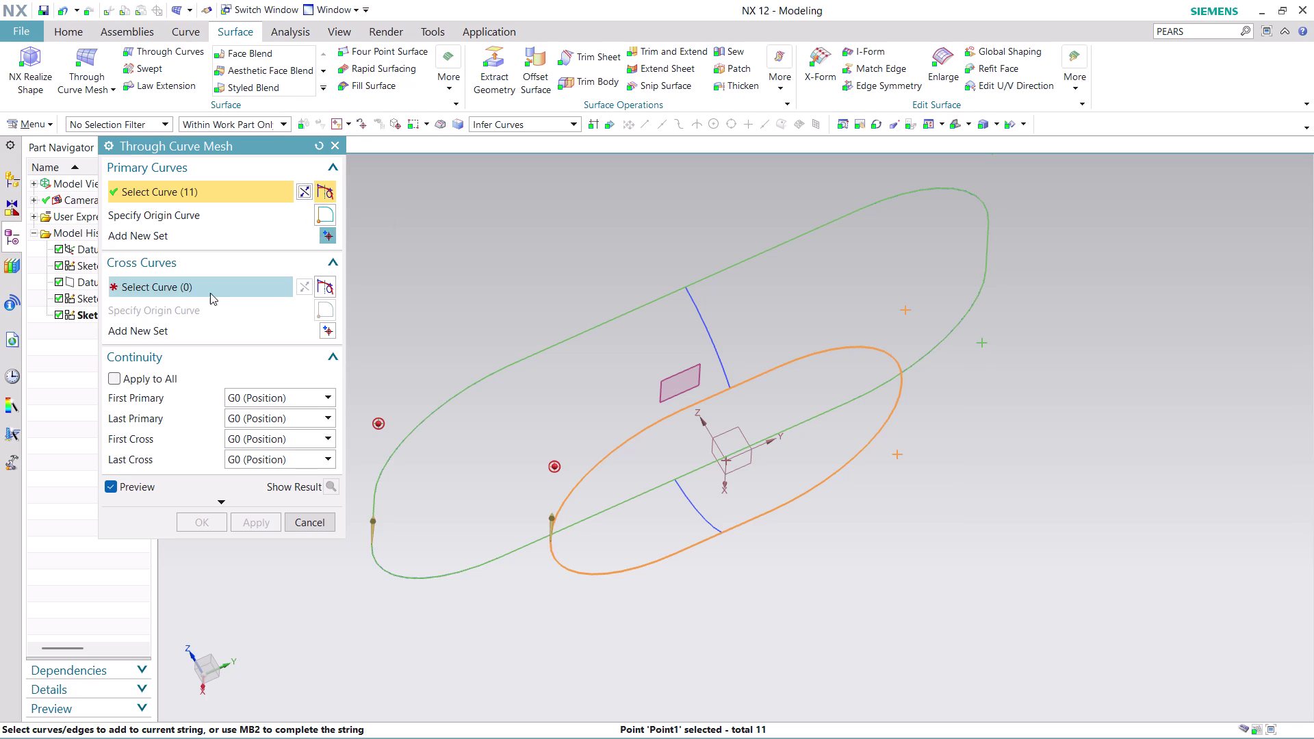
click(211, 293)
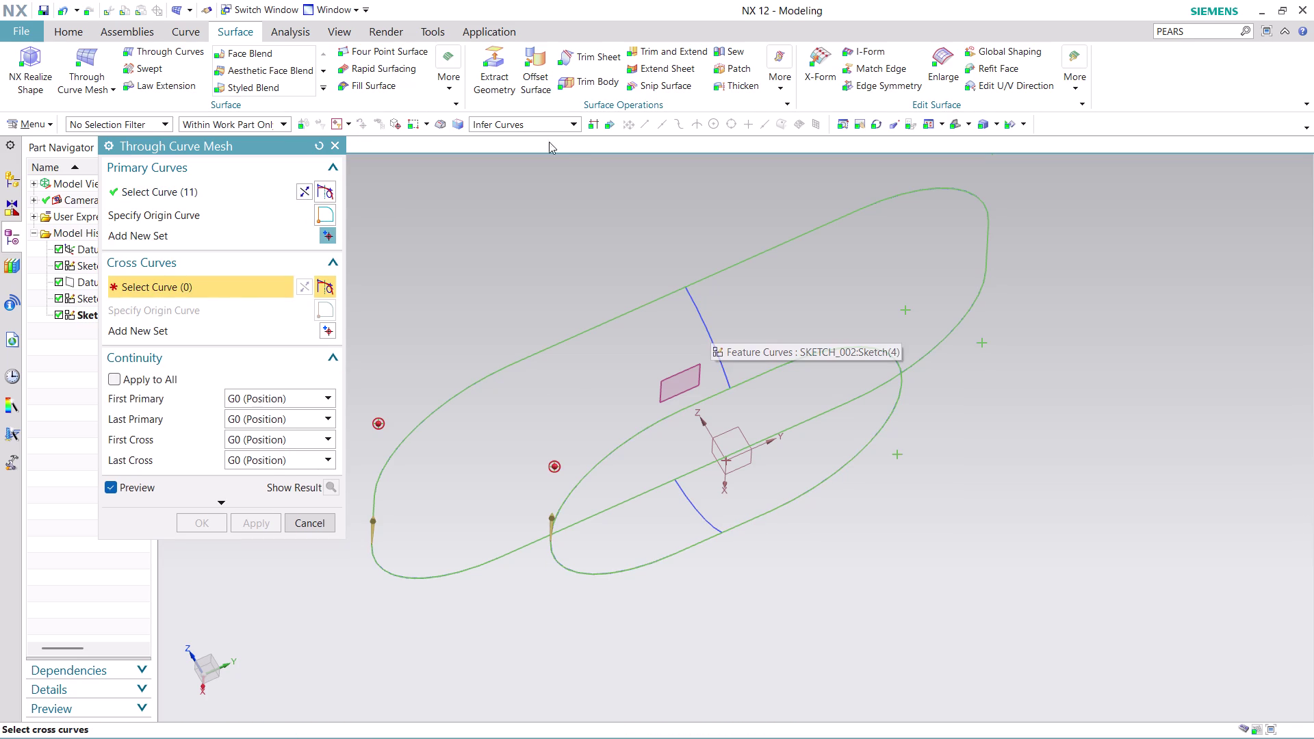
With the Single Curve filter, pick the upper and lower connecting arcs as cross curves.
click(551, 123)
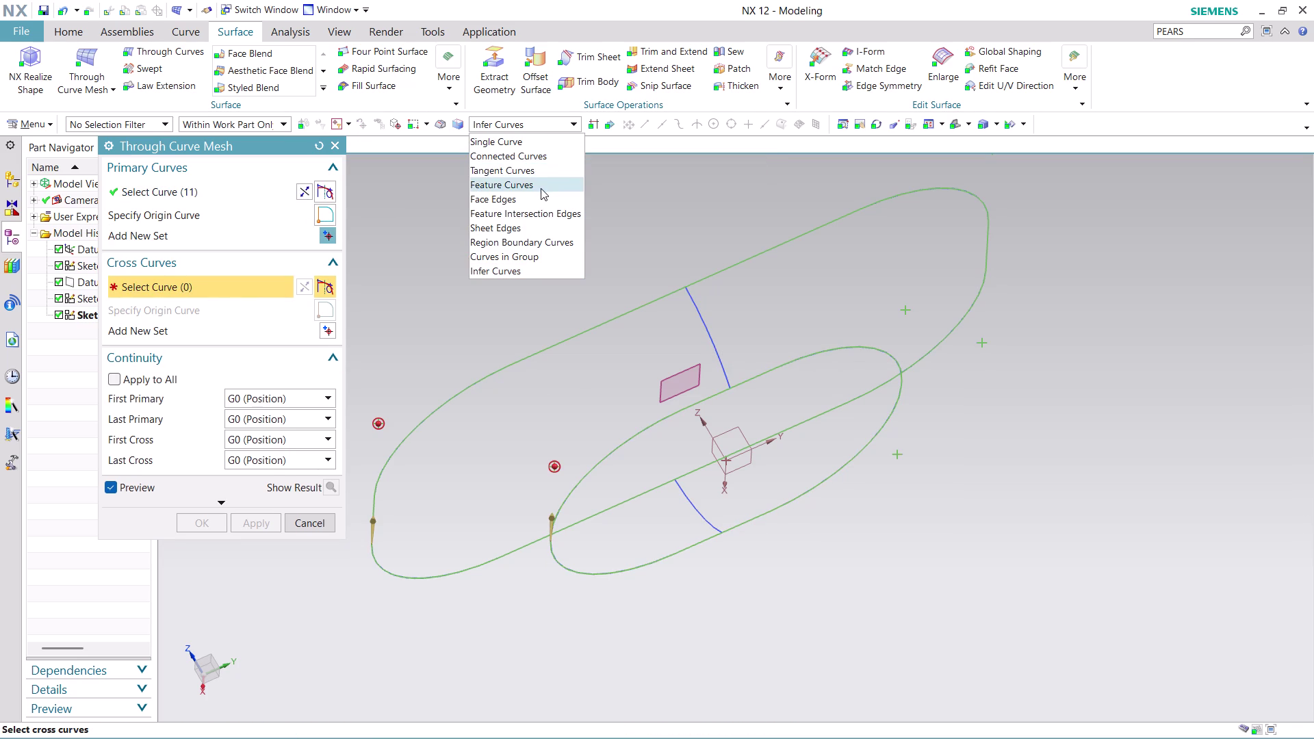
click(542, 143)
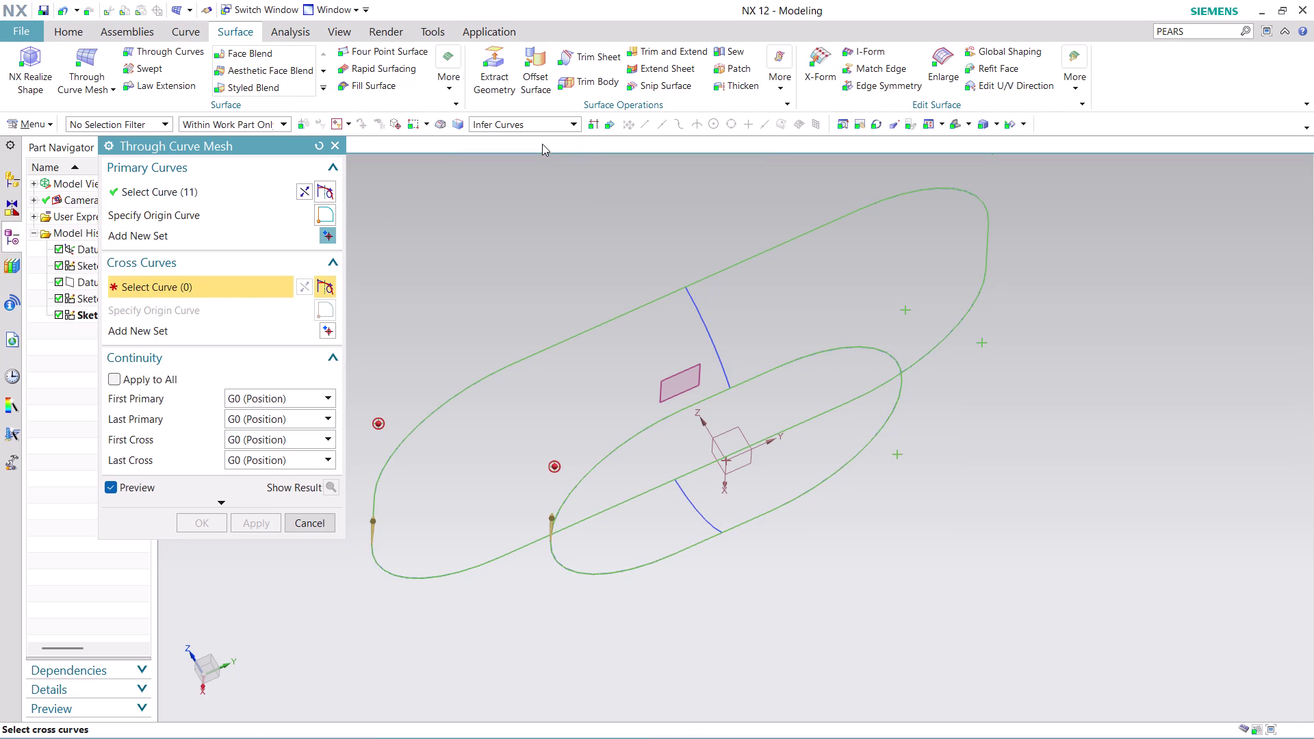
click(701, 318)
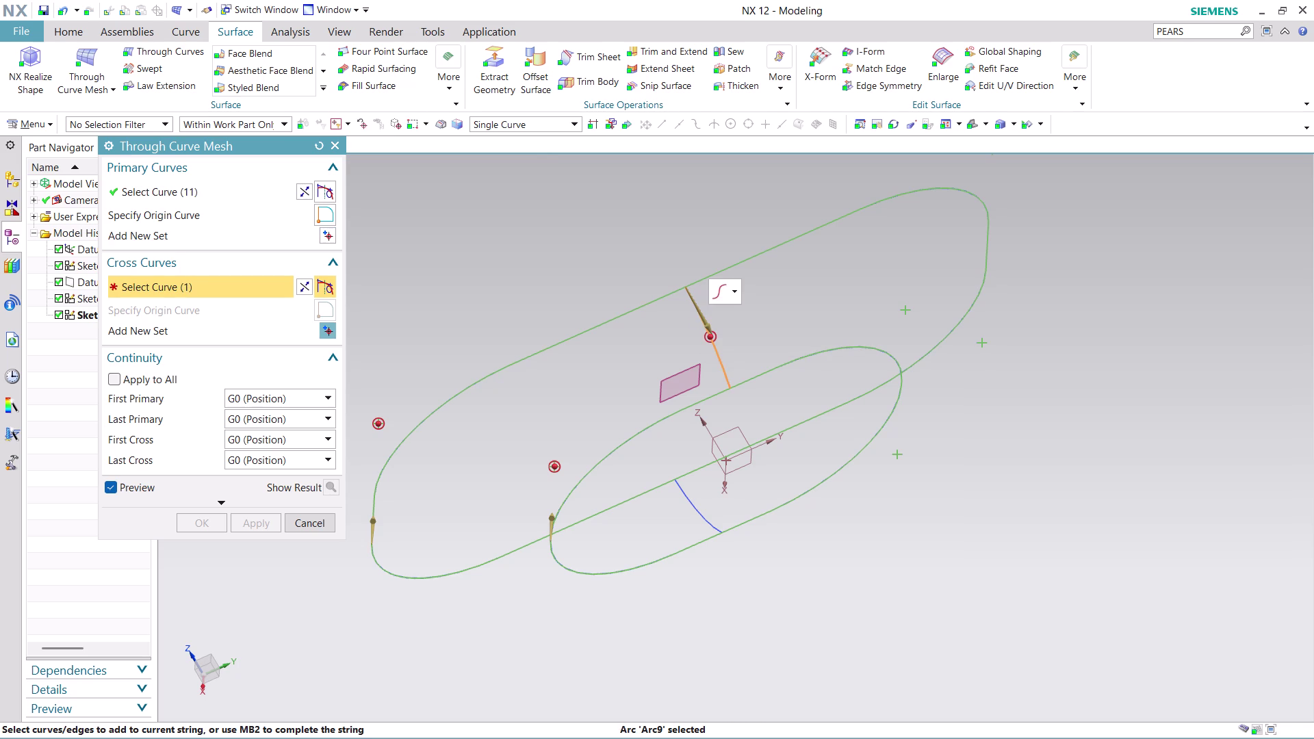
click(328, 328)
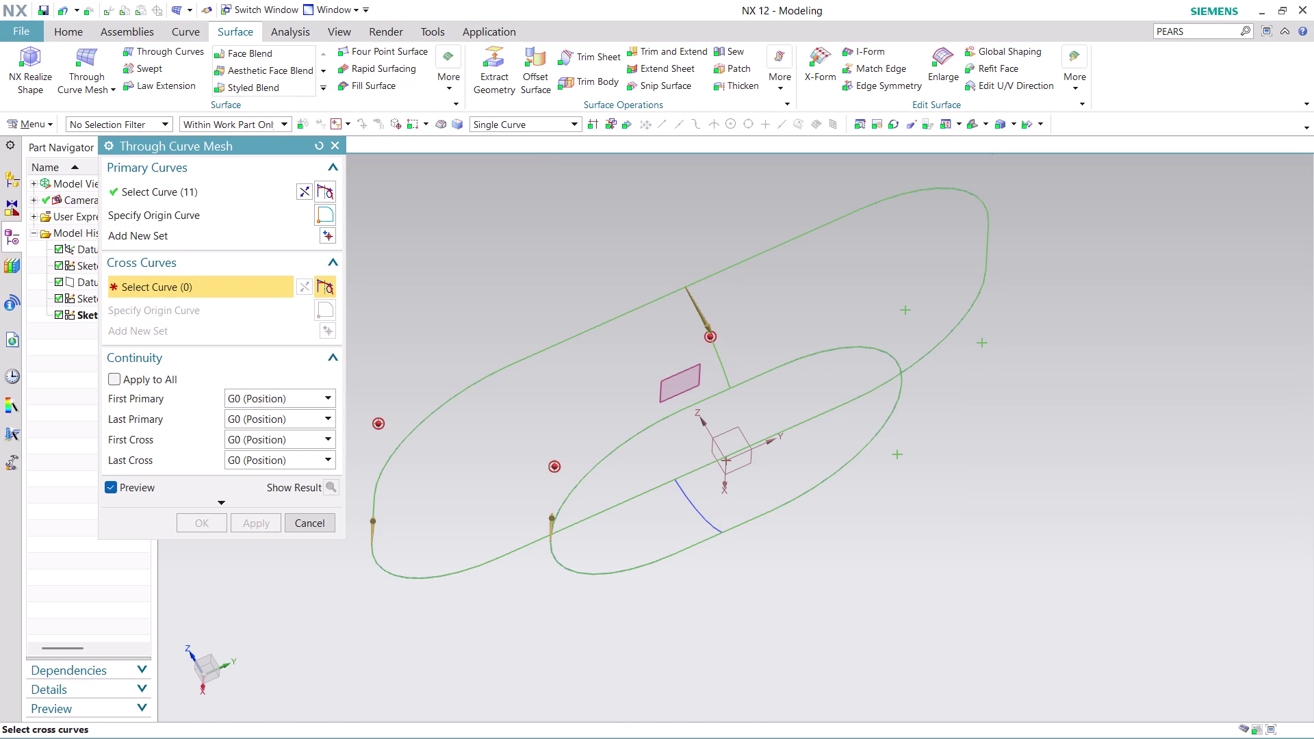
click(693, 507)
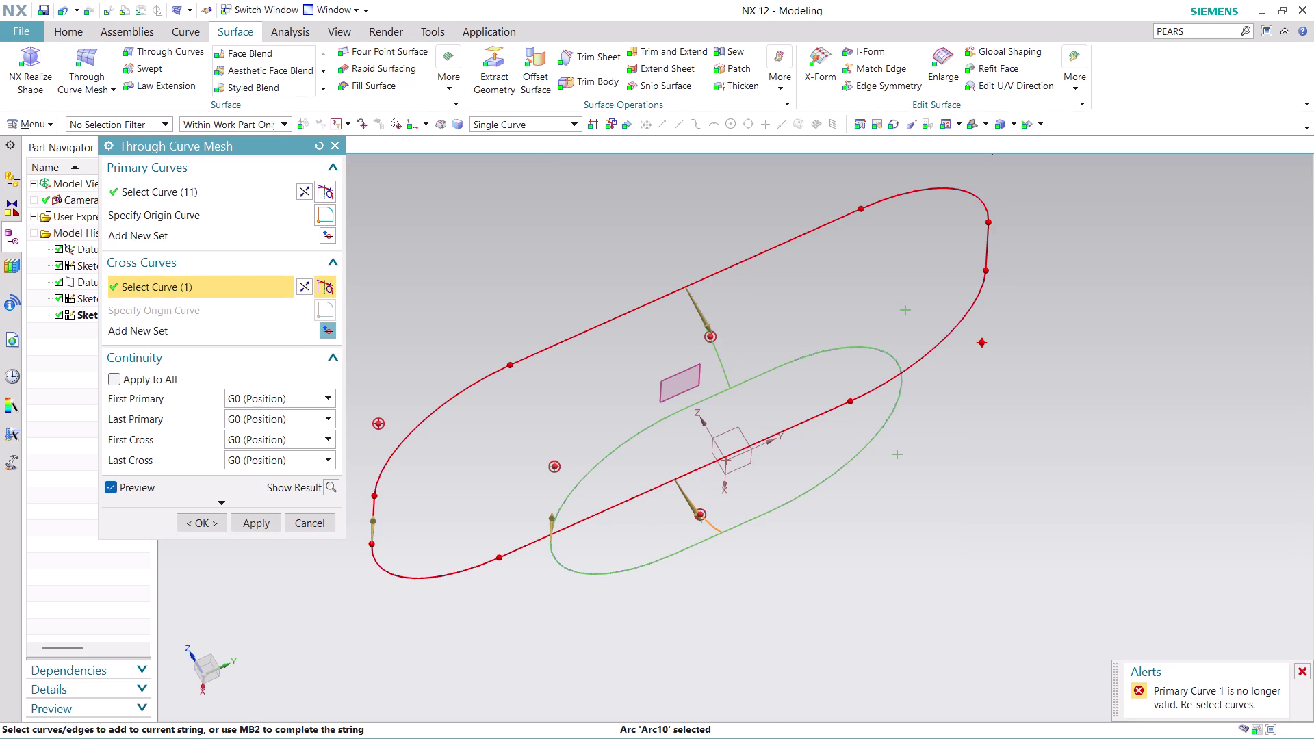
middle_drag(934, 404, 964, 454)
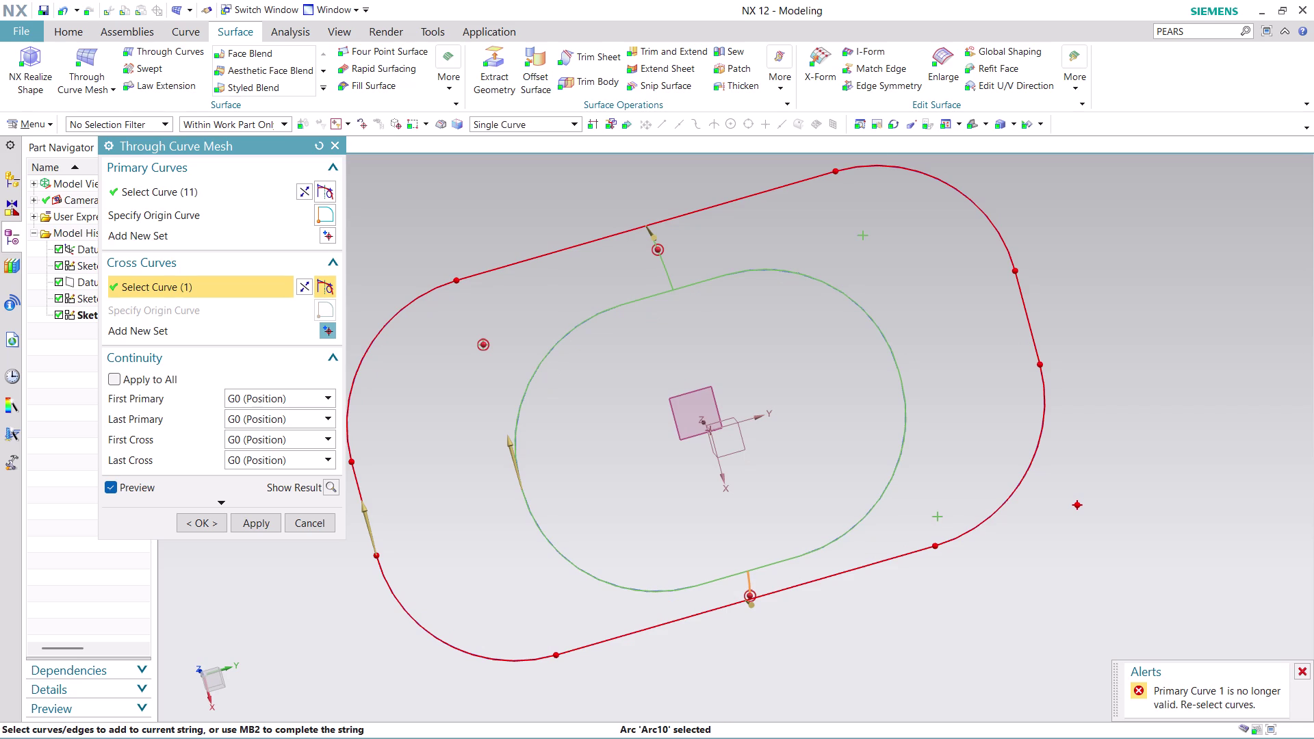
Zoom around the profiles, then cancel Through Curve Mesh without creating a surface.
scroll(down, 3)
scroll(up, 3)
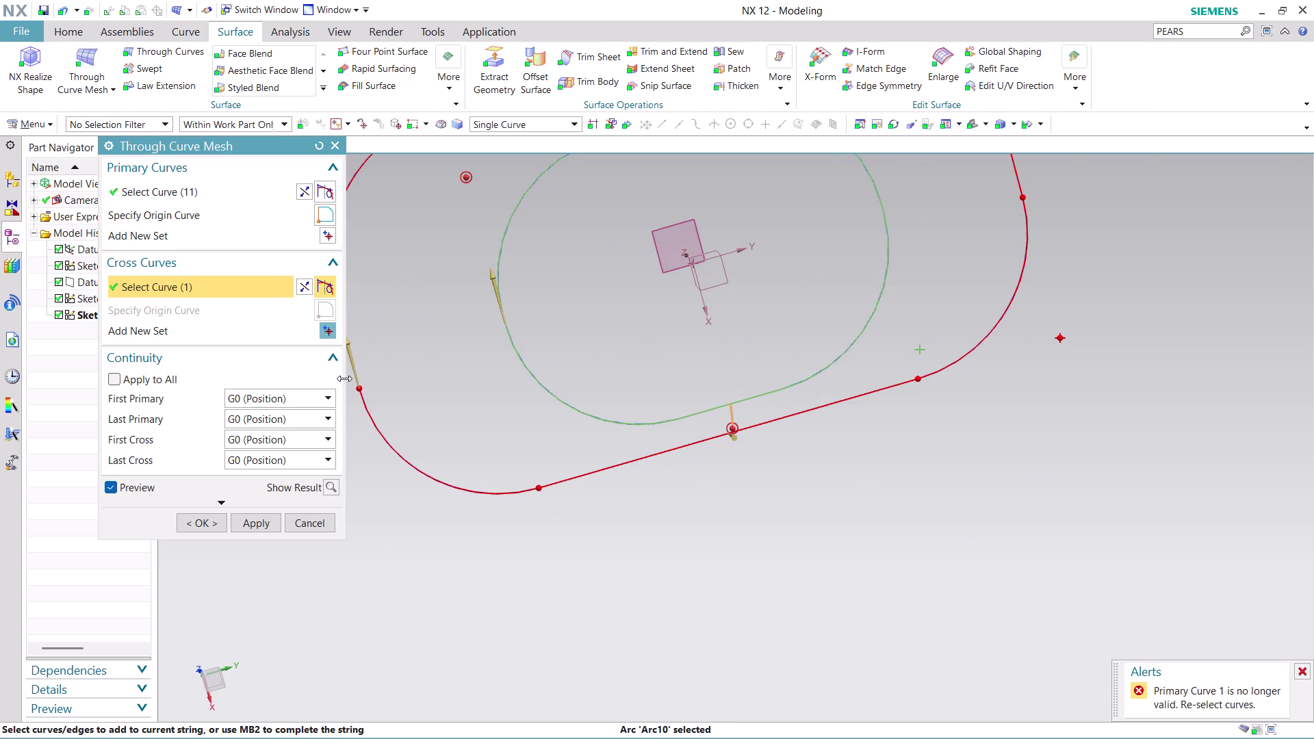
scroll(up, 3)
scroll(up, 3)
scroll(up, 3)
scroll(up, 3)
scroll(up, 3)
scroll(up, 3)
scroll(up, 3)
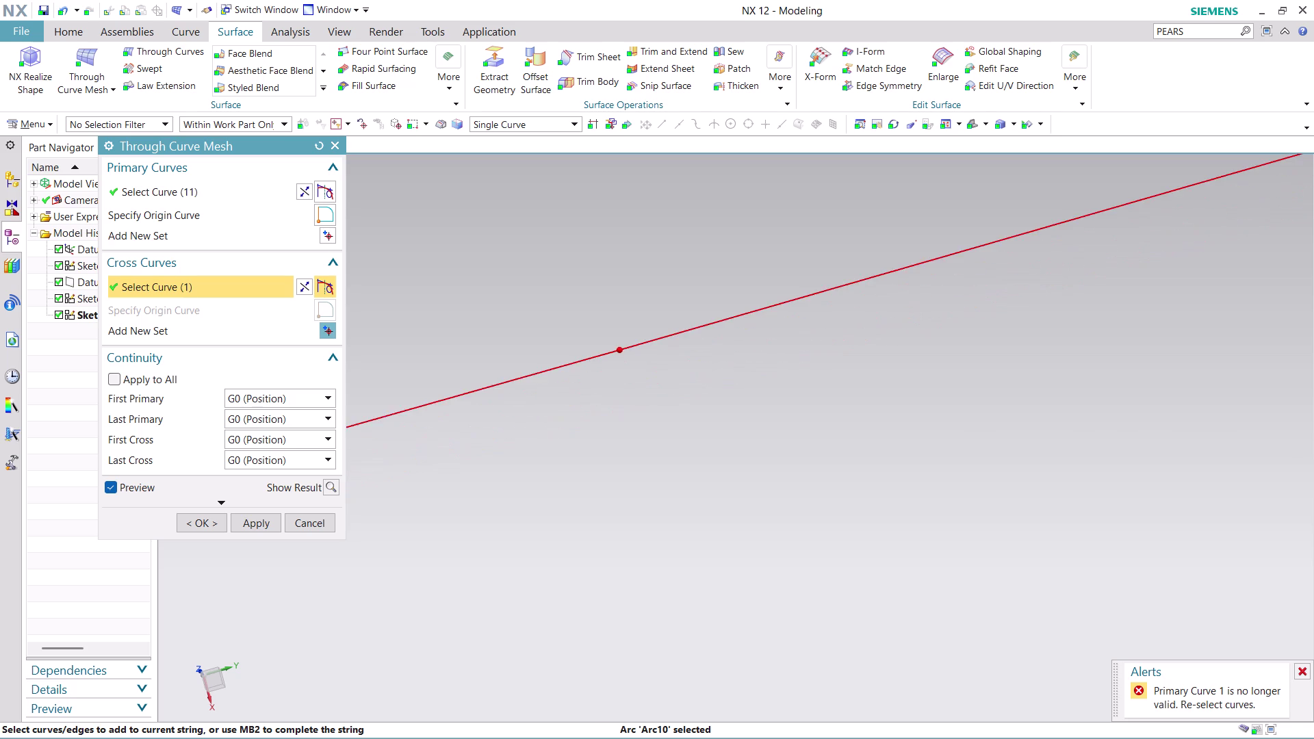
scroll(up, 3)
scroll(up, 3)
scroll(up, 3)
scroll(up, 3)
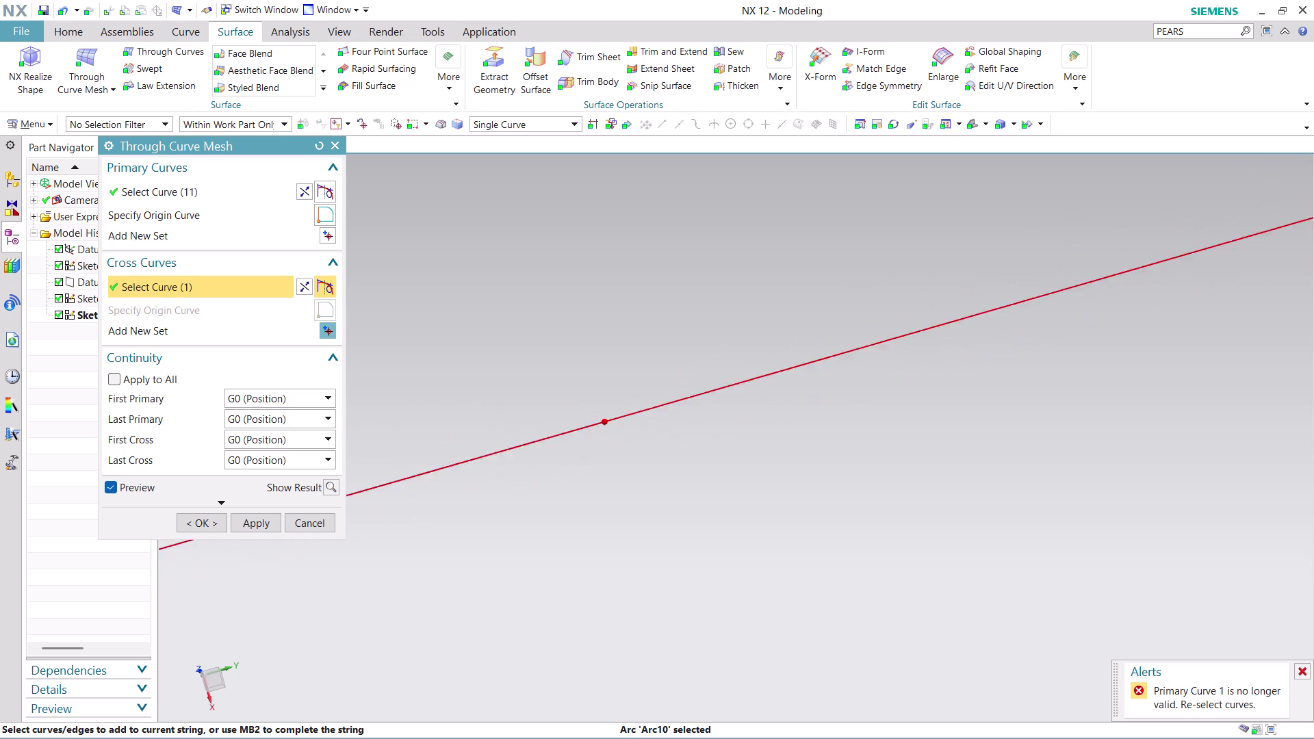
scroll(up, 3)
scroll(up, 3)
scroll(up, 3)
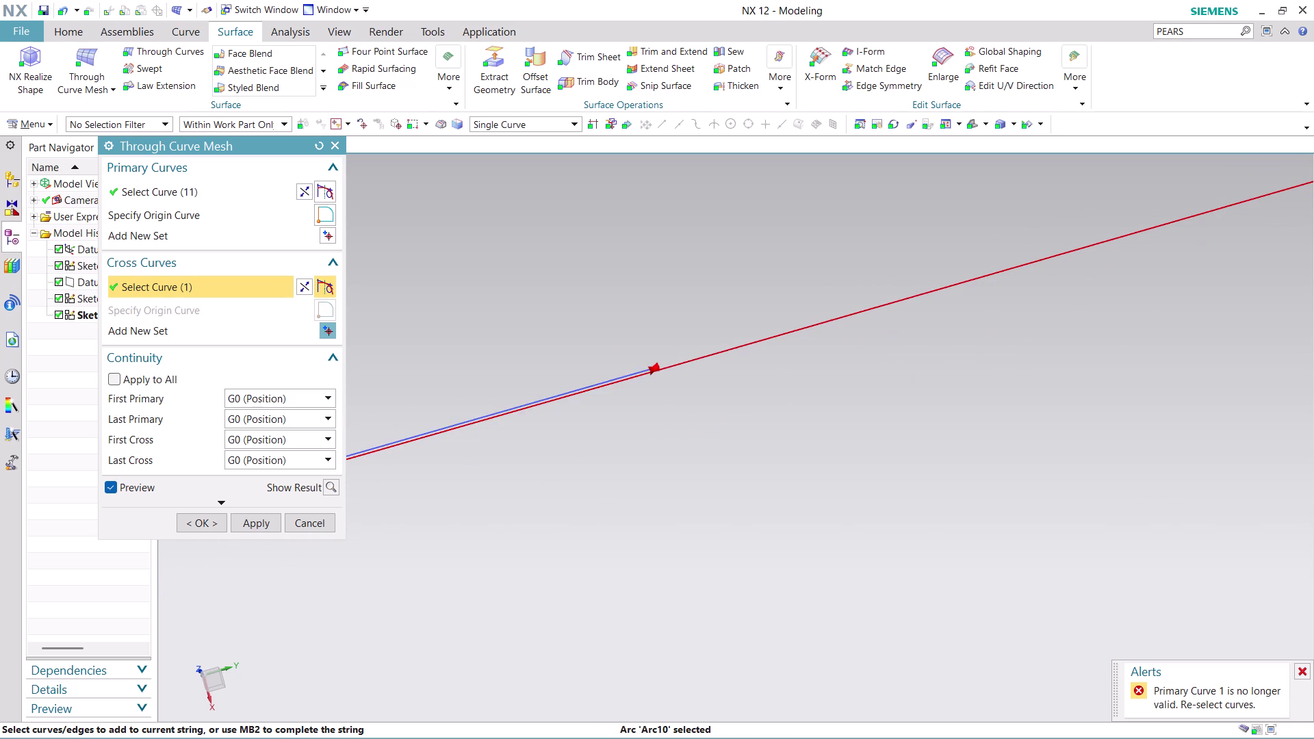
scroll(up, 3)
scroll(down, 3)
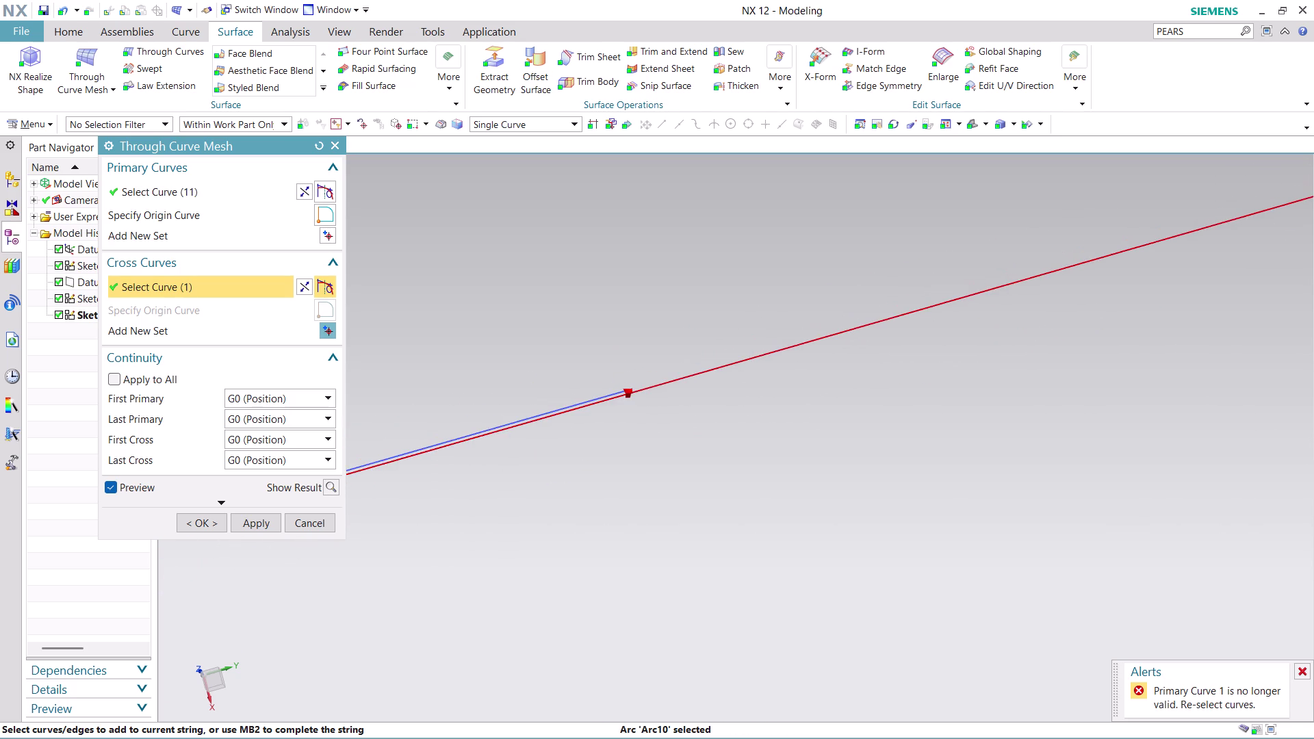
scroll(down, 3)
scroll(up, 3)
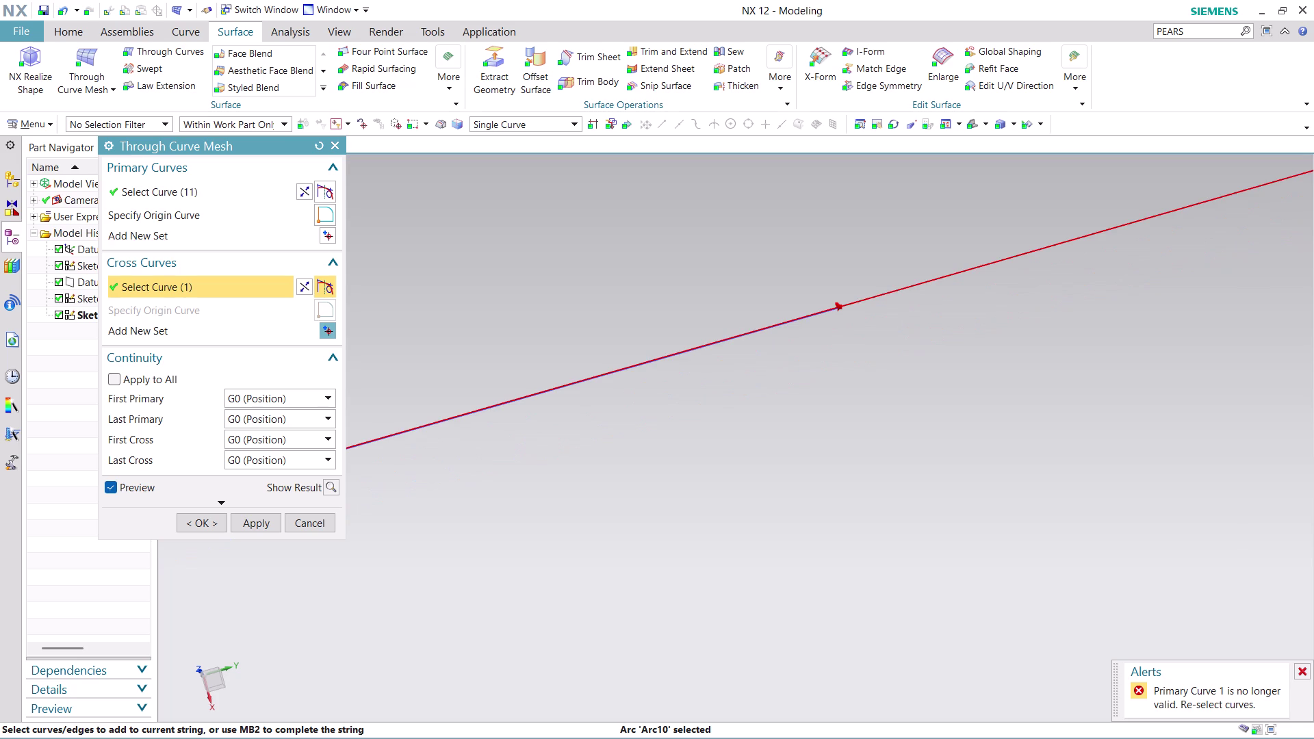
scroll(up, 3)
scroll(down, 3)
scroll(down, 3)
scroll(up, 3)
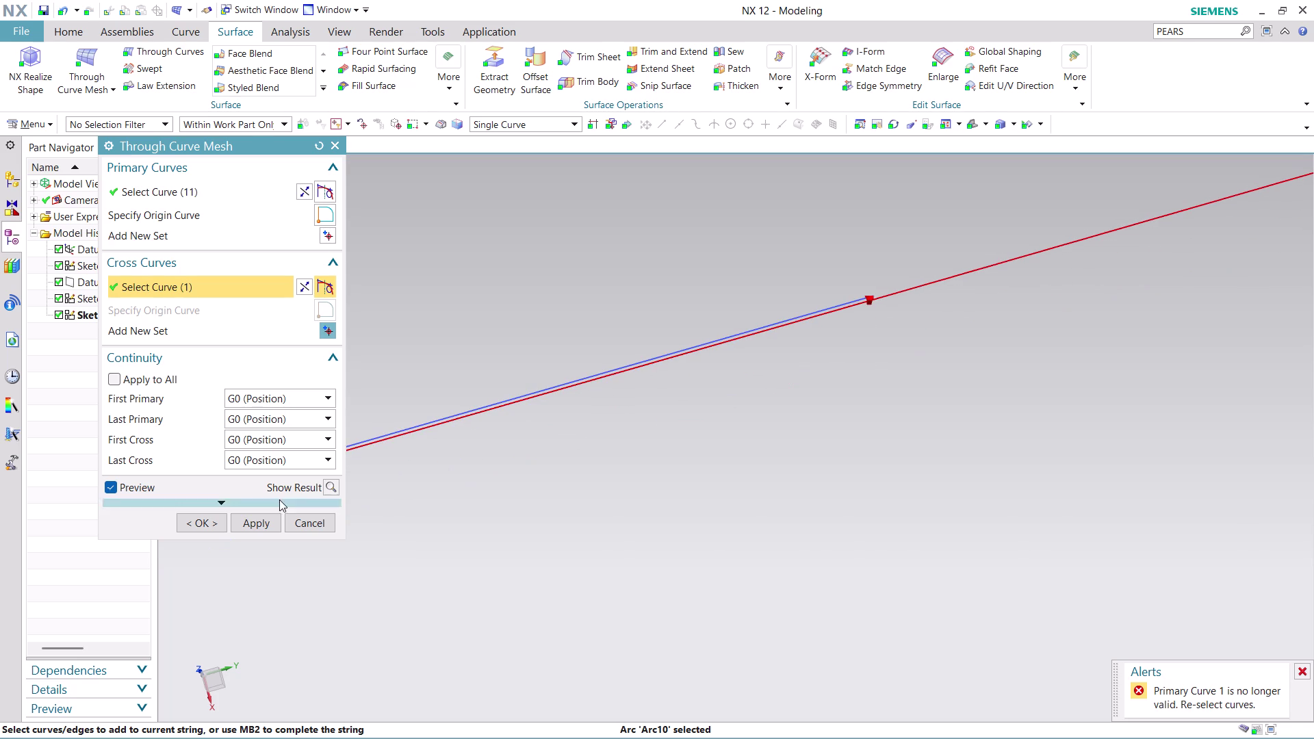
click(310, 524)
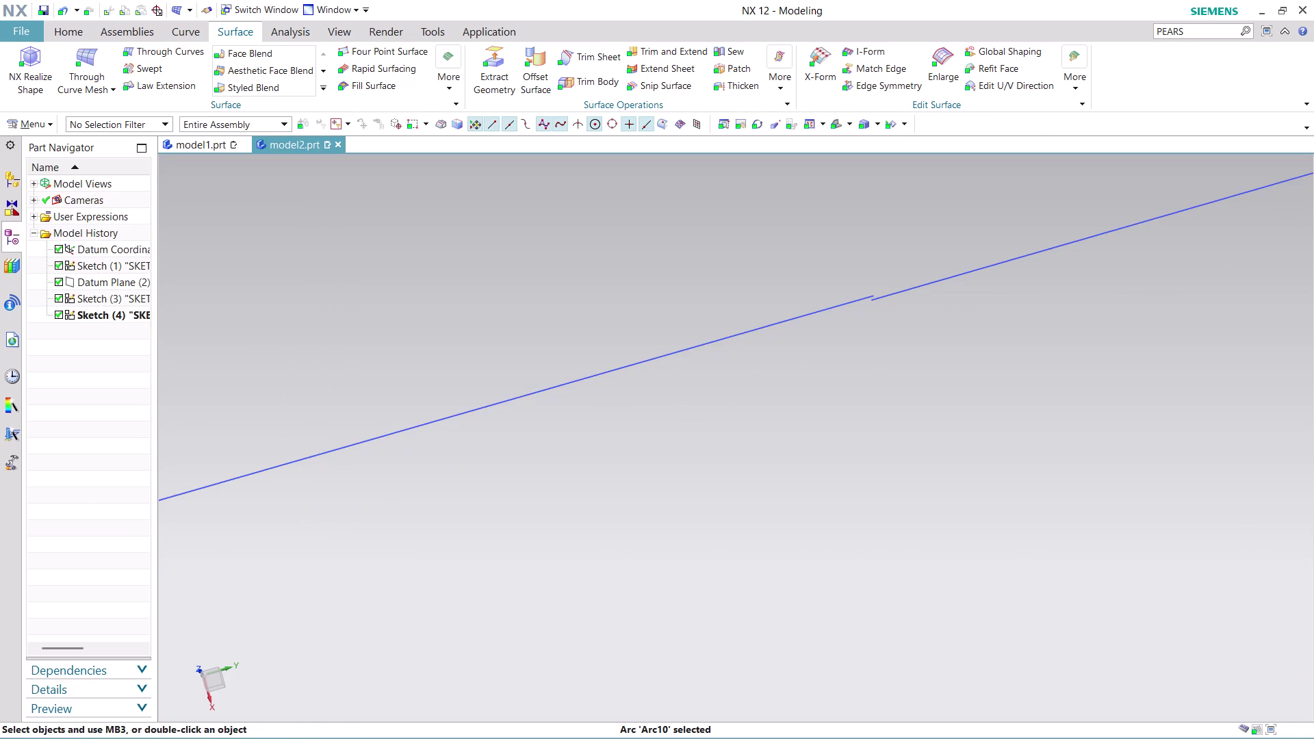
scroll(down, 3)
scroll(down, 3)
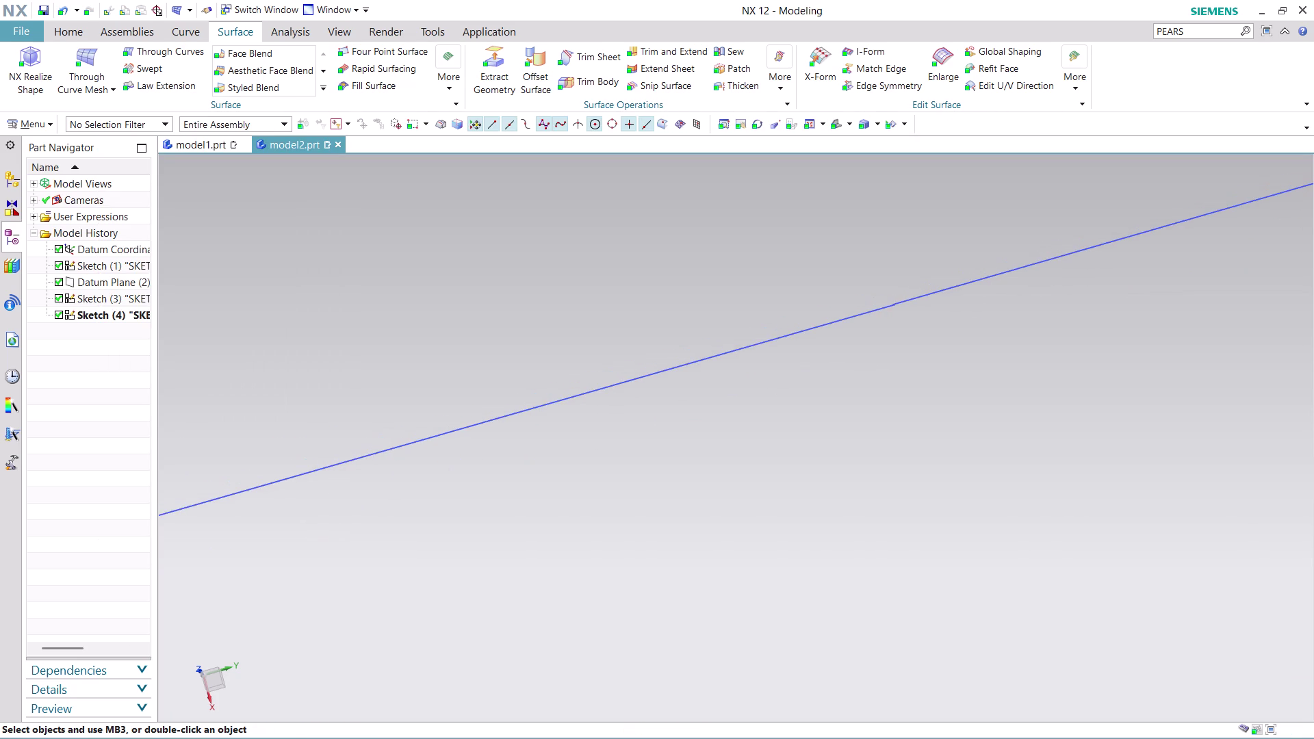
scroll(up, 3)
scroll(up, 3)
scroll(up, 3)
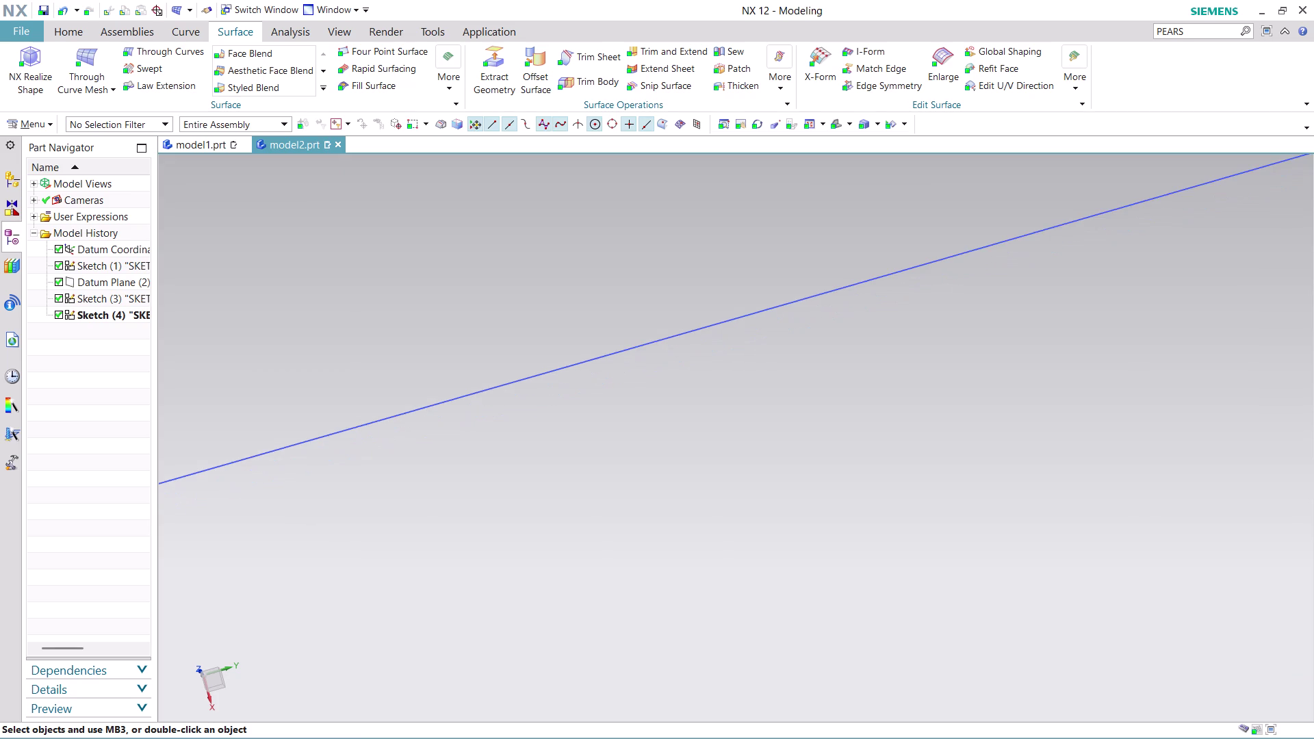
scroll(down, 3)
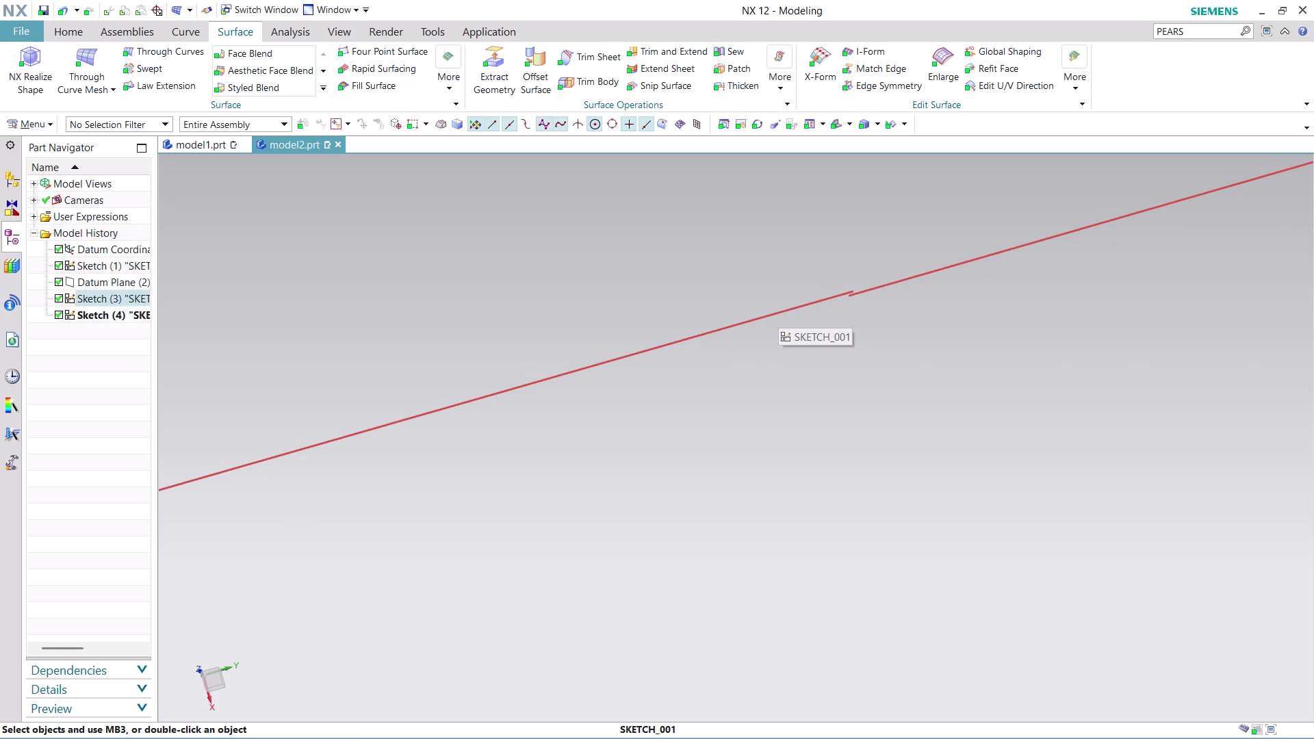
scroll(down, 3)
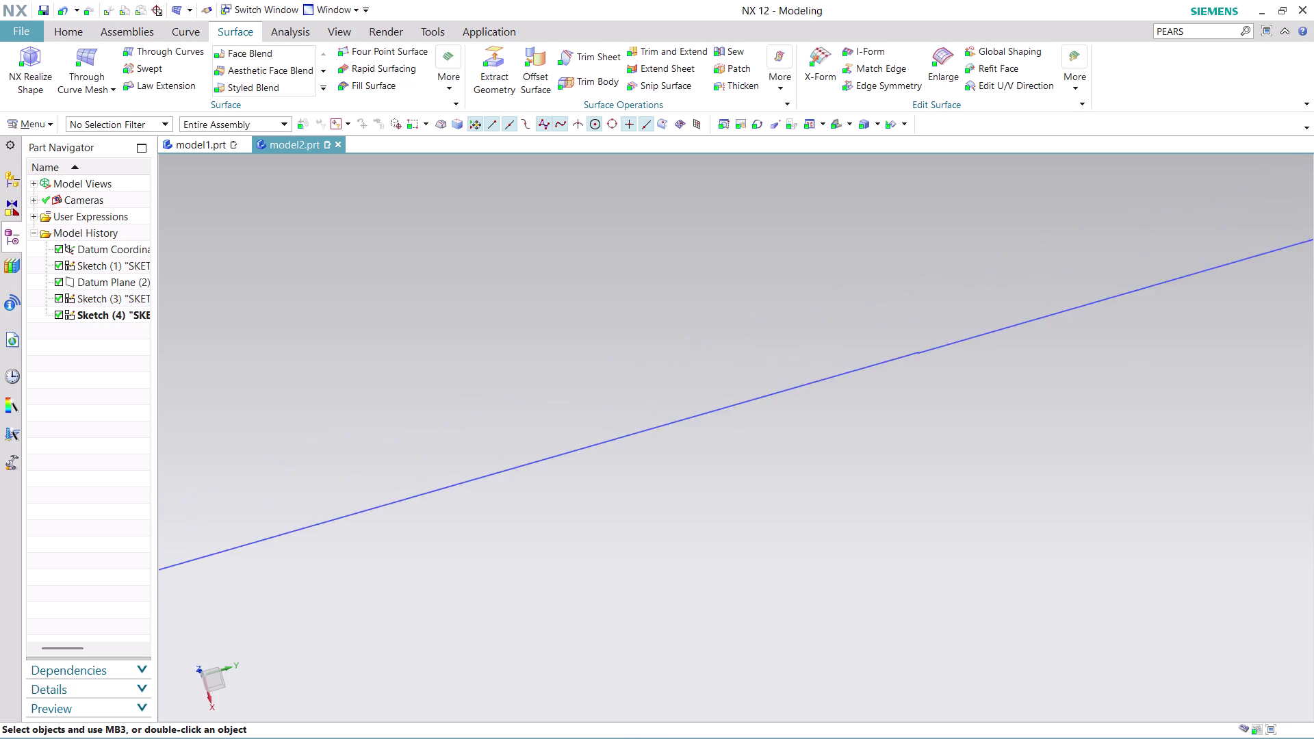
scroll(down, 3)
scroll(down, 3)
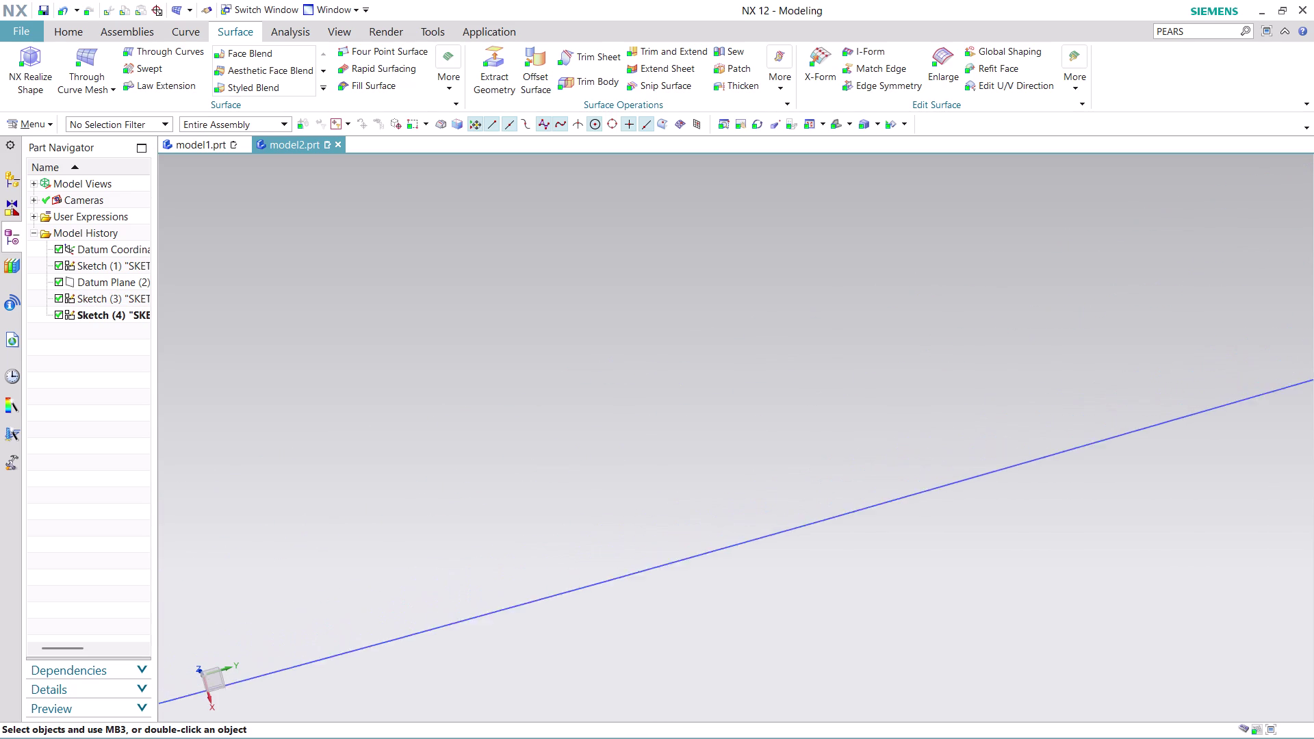
scroll(down, 3)
scroll(down, 3)
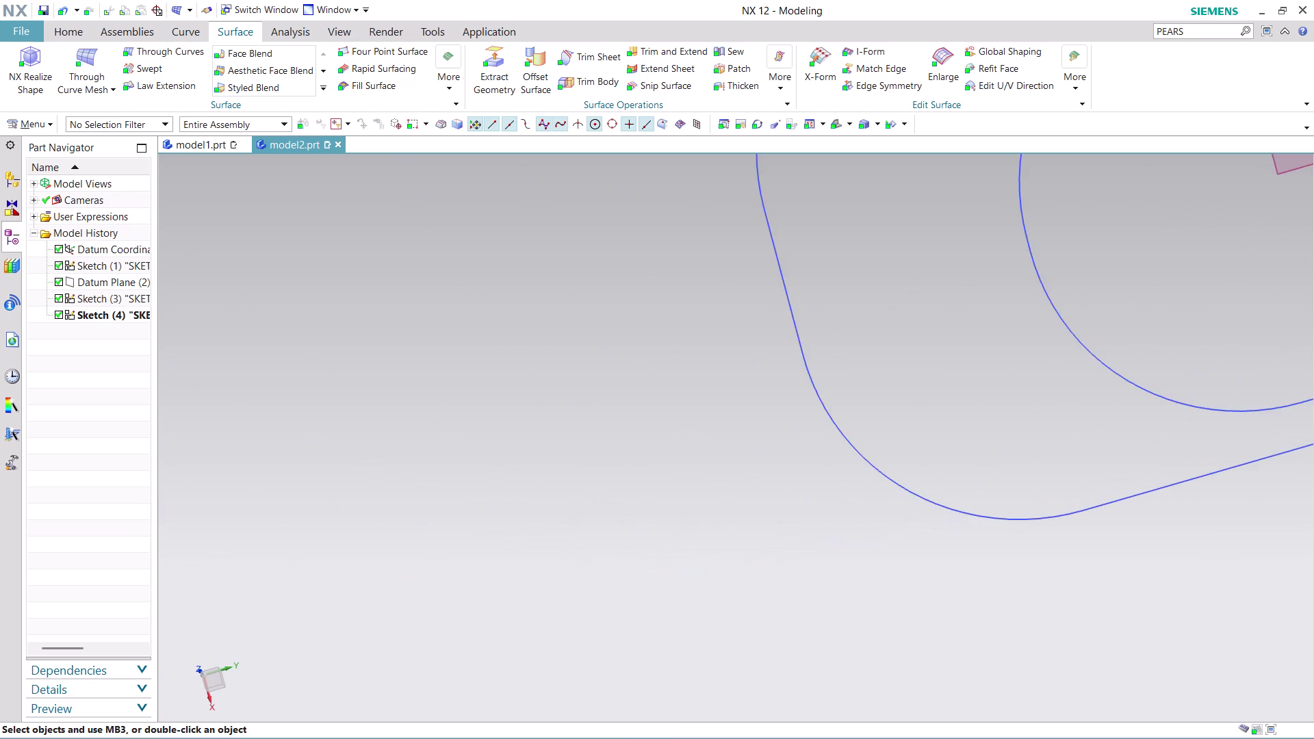
scroll(down, 3)
scroll(up, 3)
scroll(up, 3)
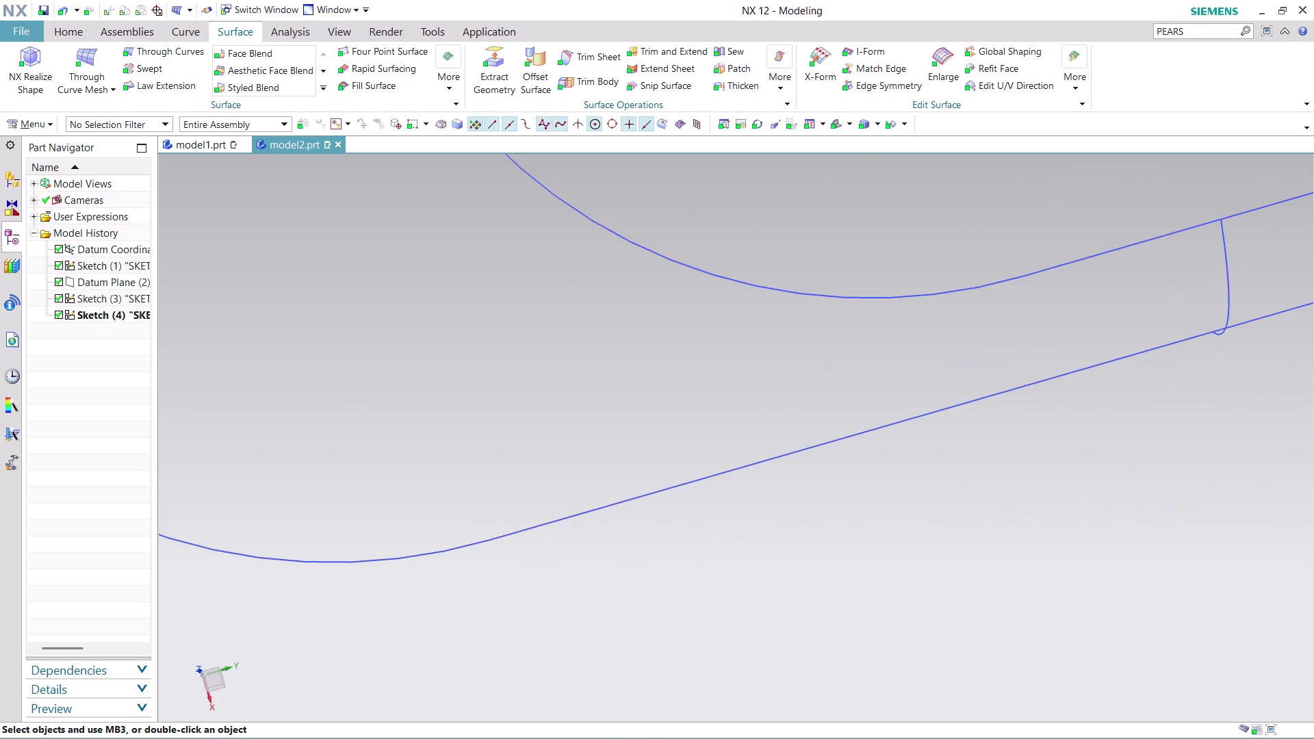
scroll(up, 3)
scroll(up, 3)
scroll(up, 3)
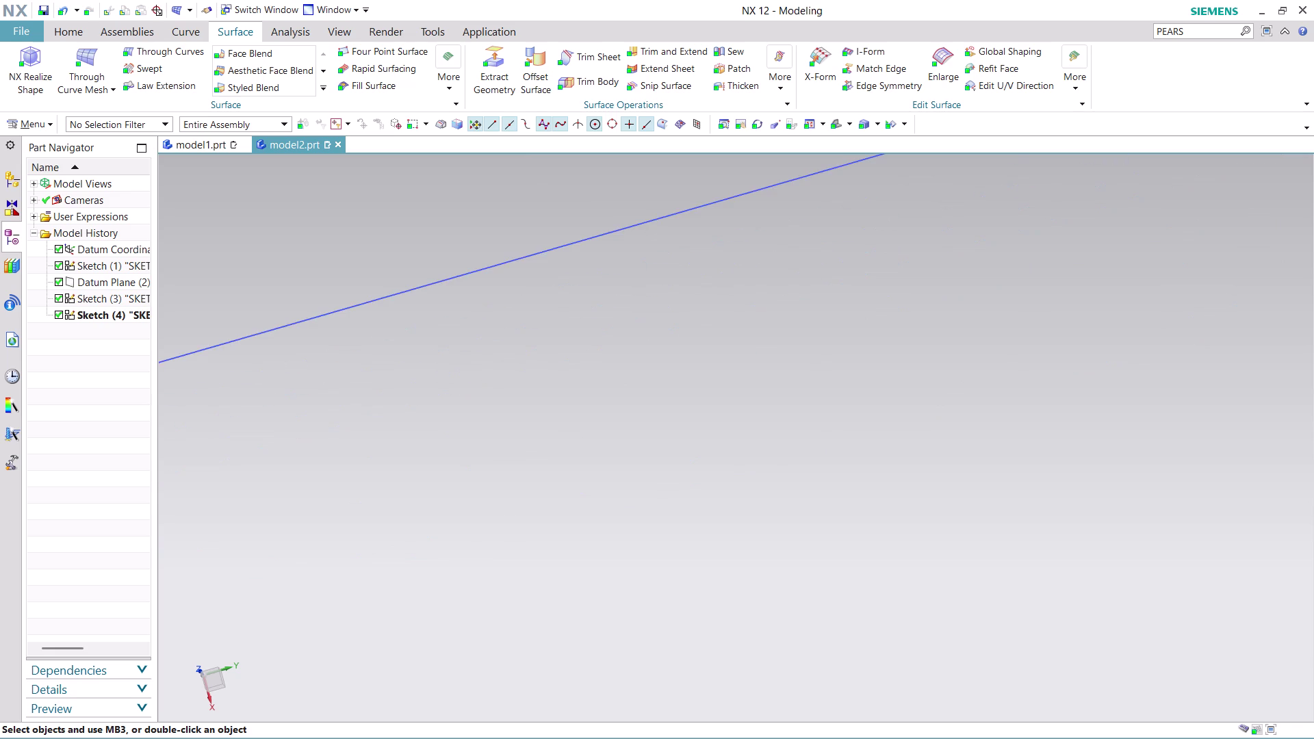
scroll(up, 3)
scroll(down, 3)
scroll(down, 3)
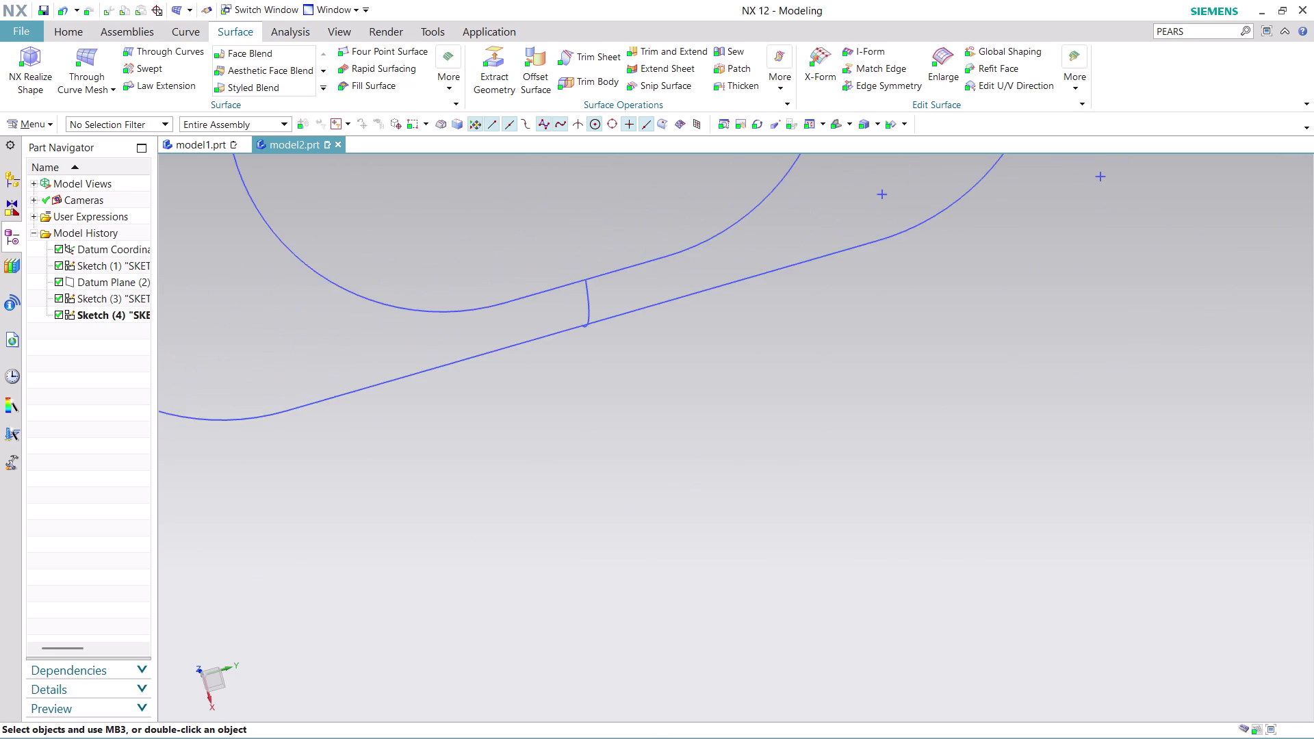
scroll(down, 3)
scroll(up, 3)
scroll(up, 3)
scroll(up, 3)
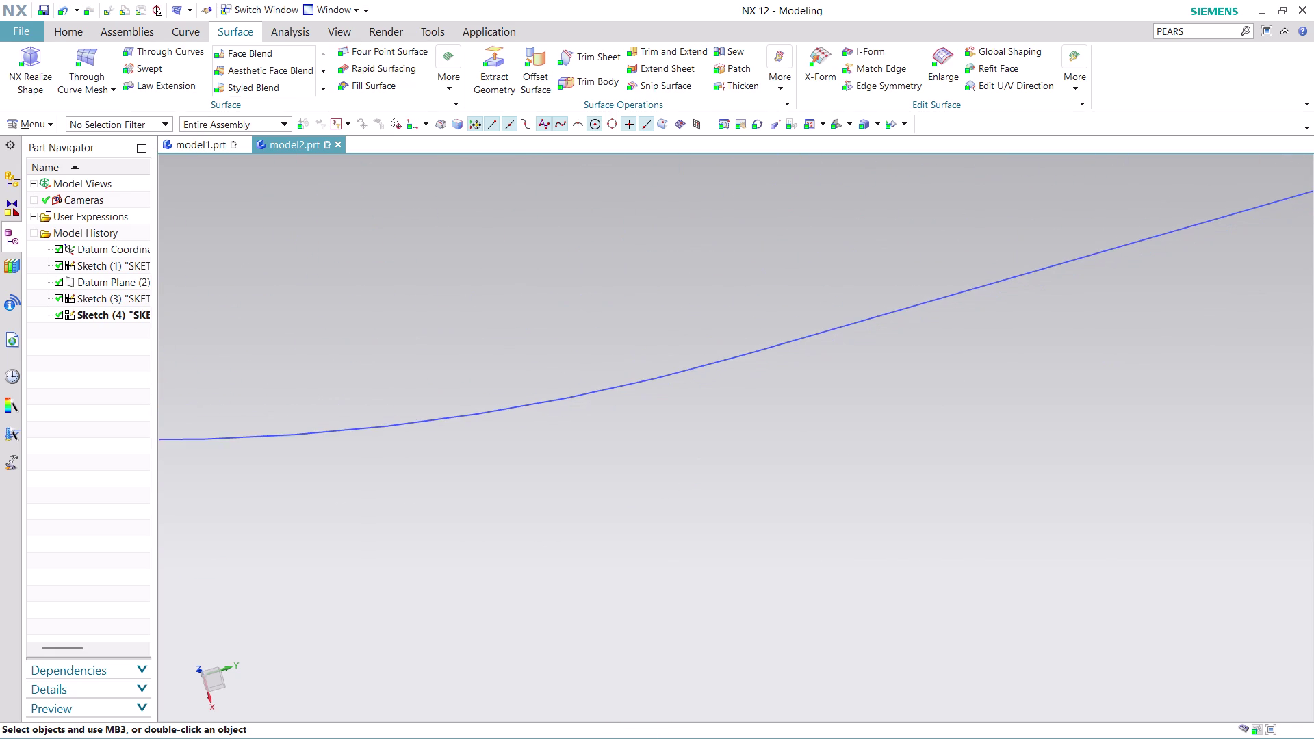
scroll(up, 3)
scroll(up, 3)
scroll(up, 3)
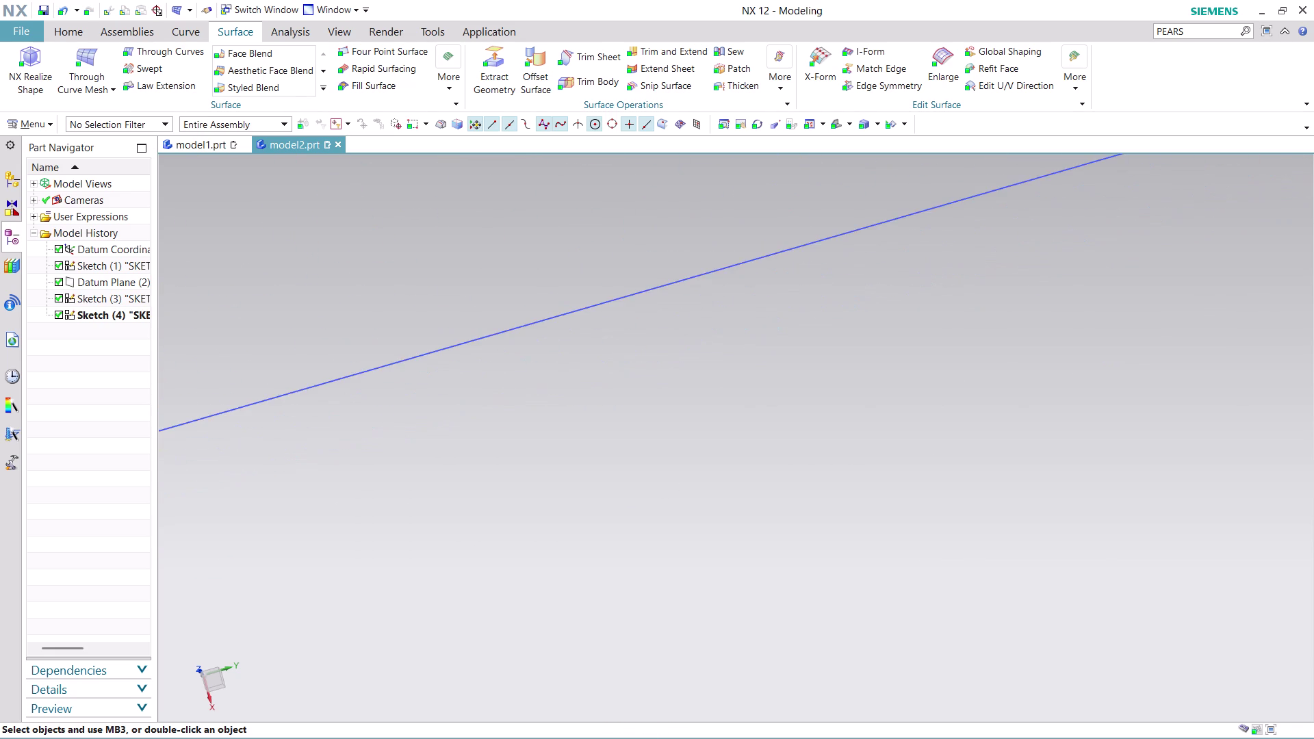
scroll(up, 3)
scroll(up, 3)
scroll(up, 3)
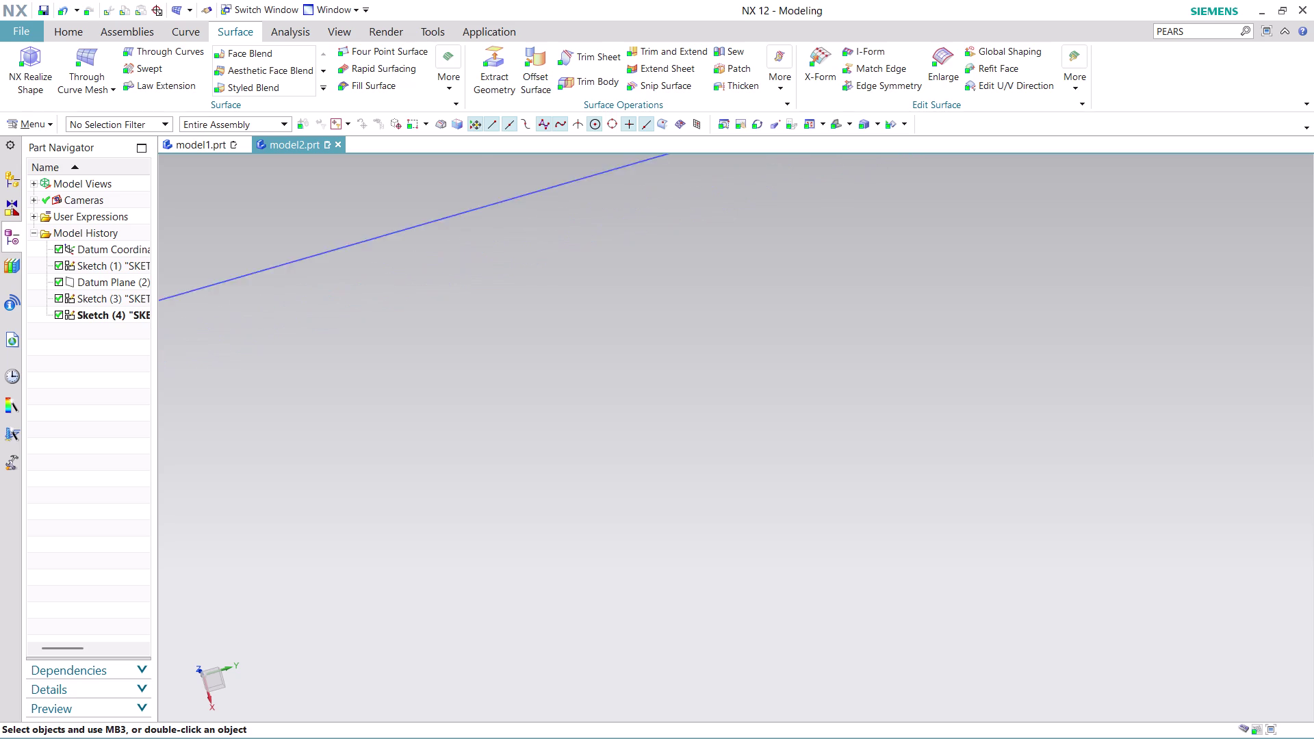
scroll(up, 3)
scroll(down, 3)
scroll(down, 3)
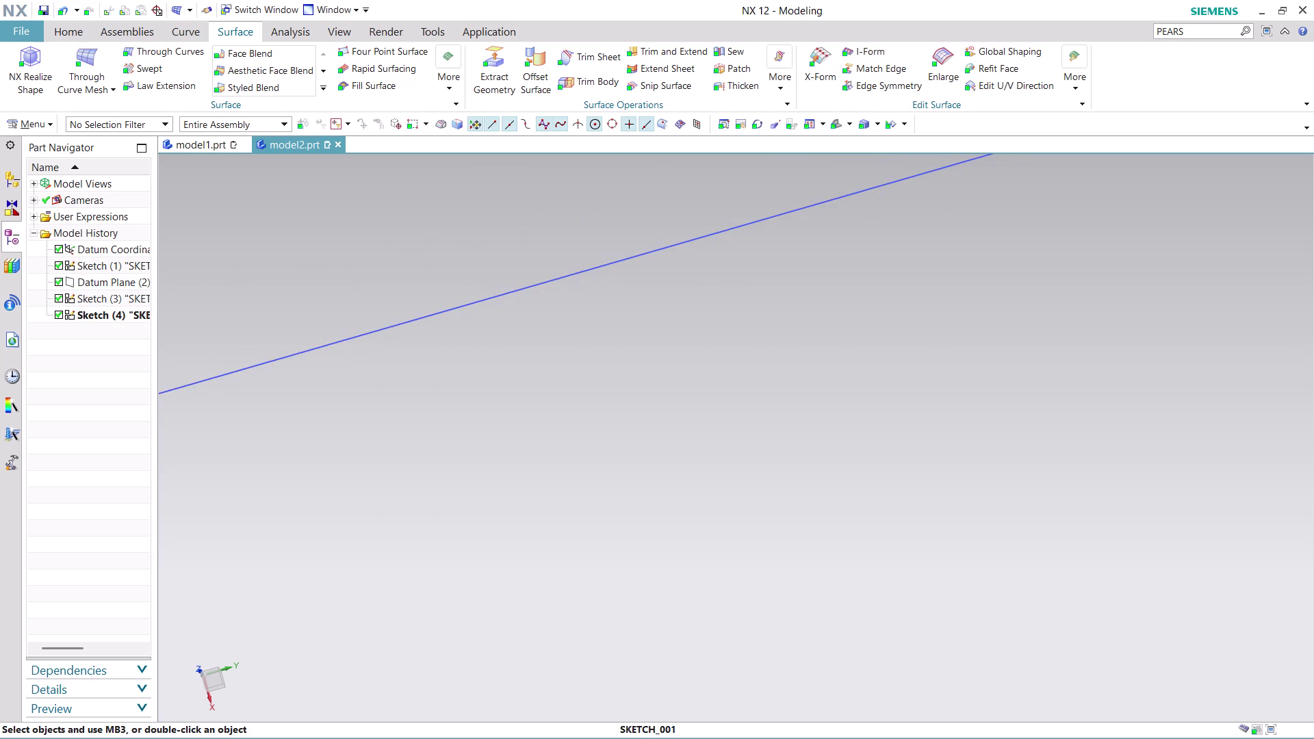
scroll(down, 3)
scroll(up, 3)
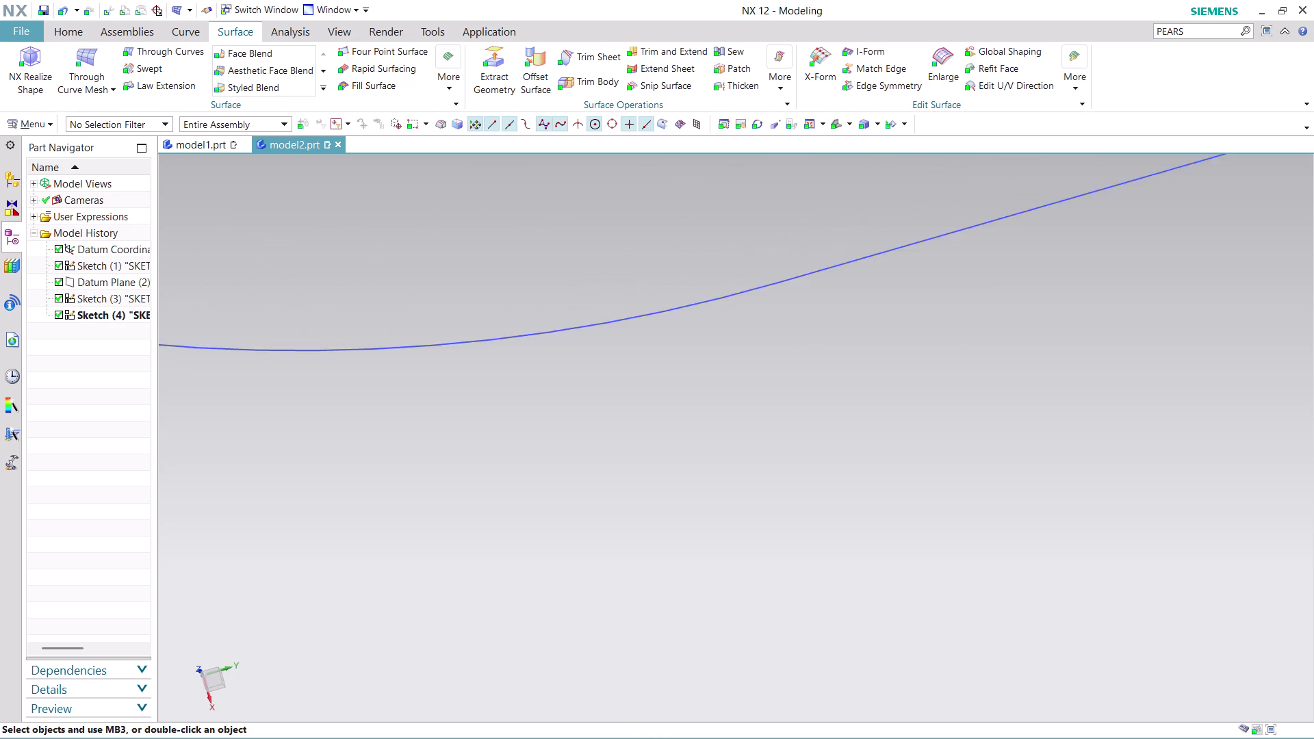
scroll(up, 3)
scroll(up, 3)
scroll(down, 3)
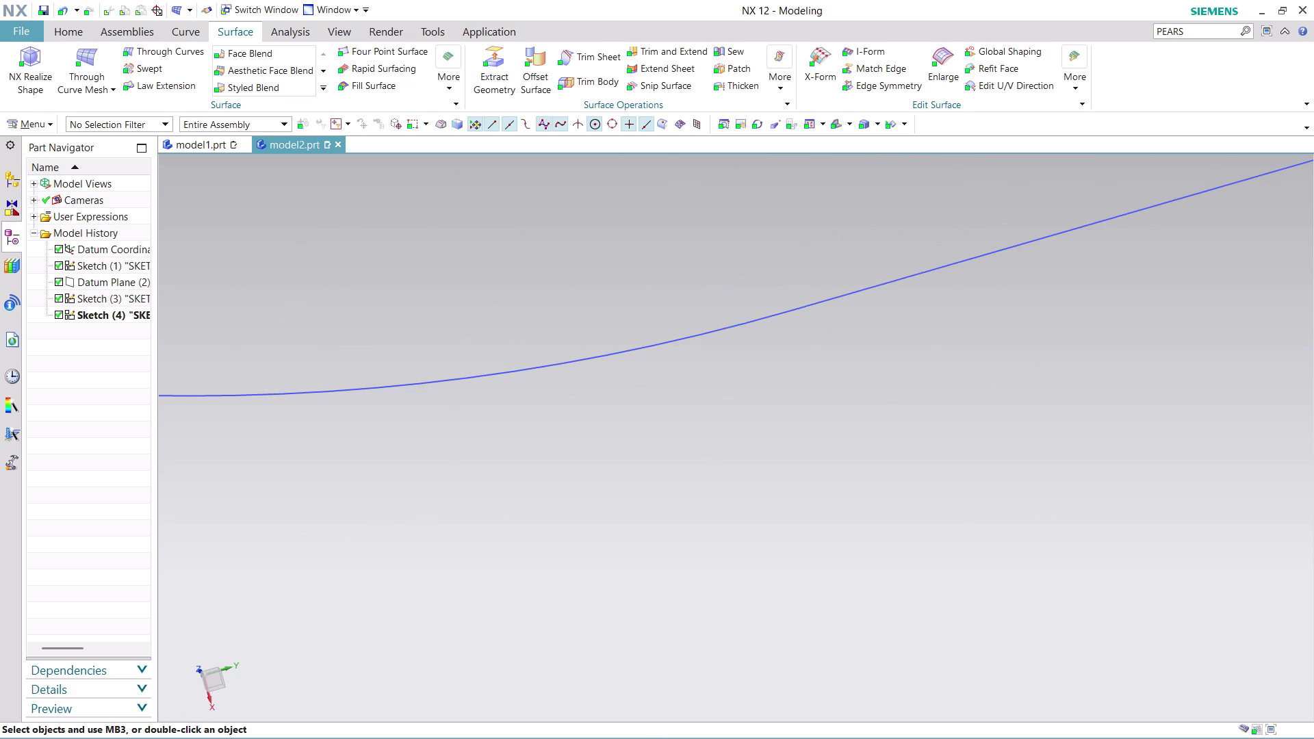
middle_drag(913, 444, 643, 661)
scroll(up, 3)
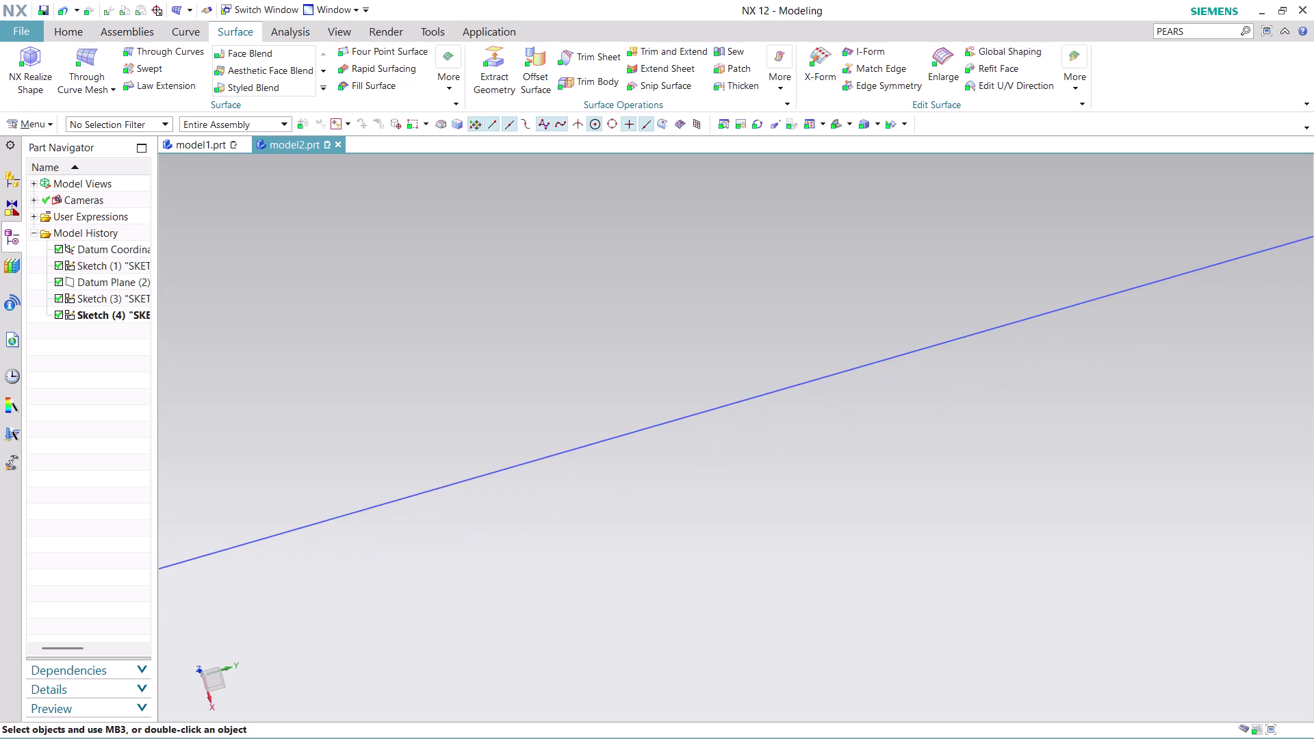
scroll(up, 3)
scroll(down, 3)
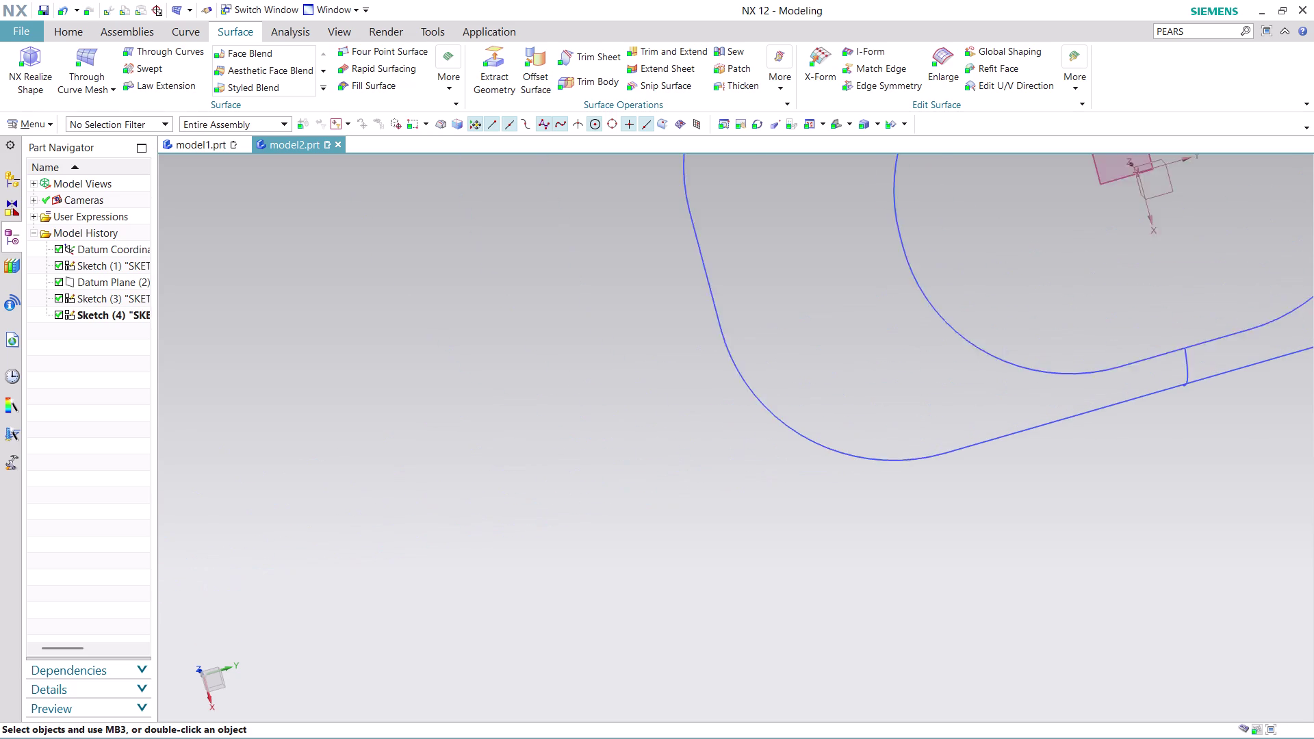
scroll(up, 3)
scroll(up, 3)
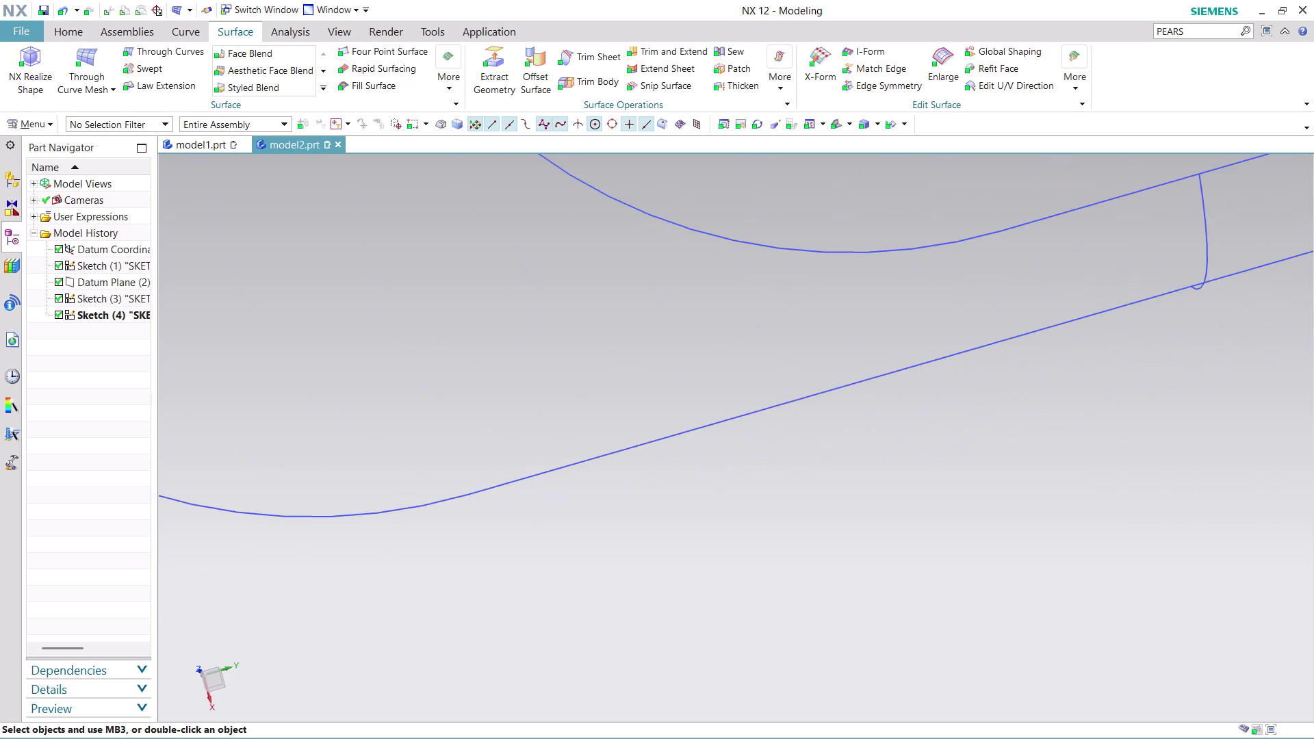
scroll(up, 3)
scroll(up, 3)
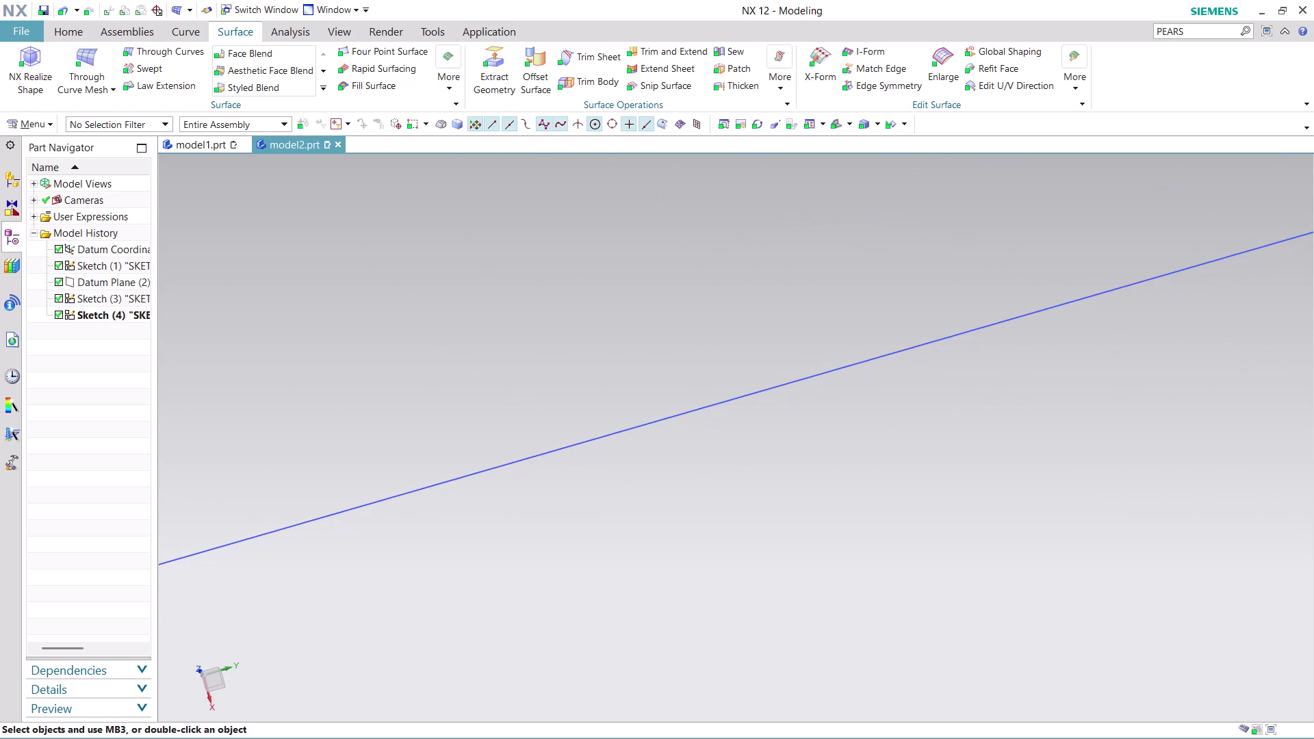
scroll(down, 3)
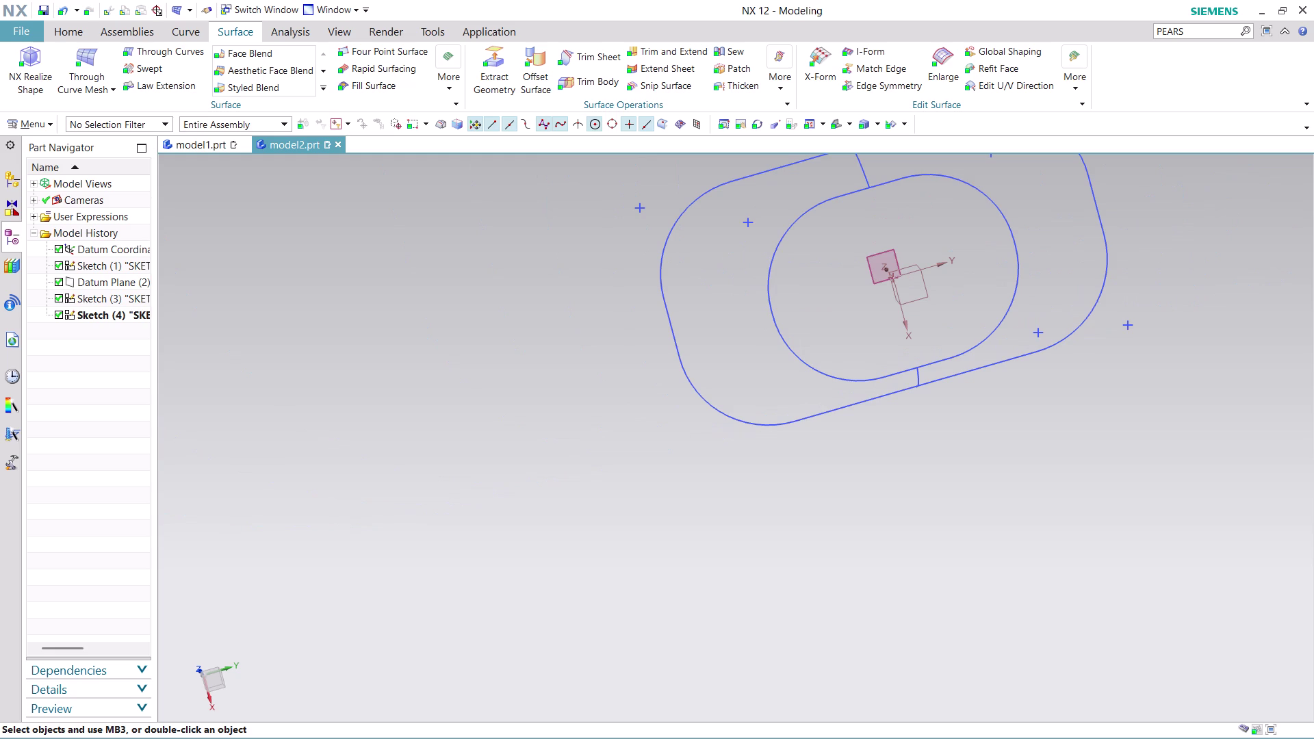
scroll(down, 3)
scroll(up, 3)
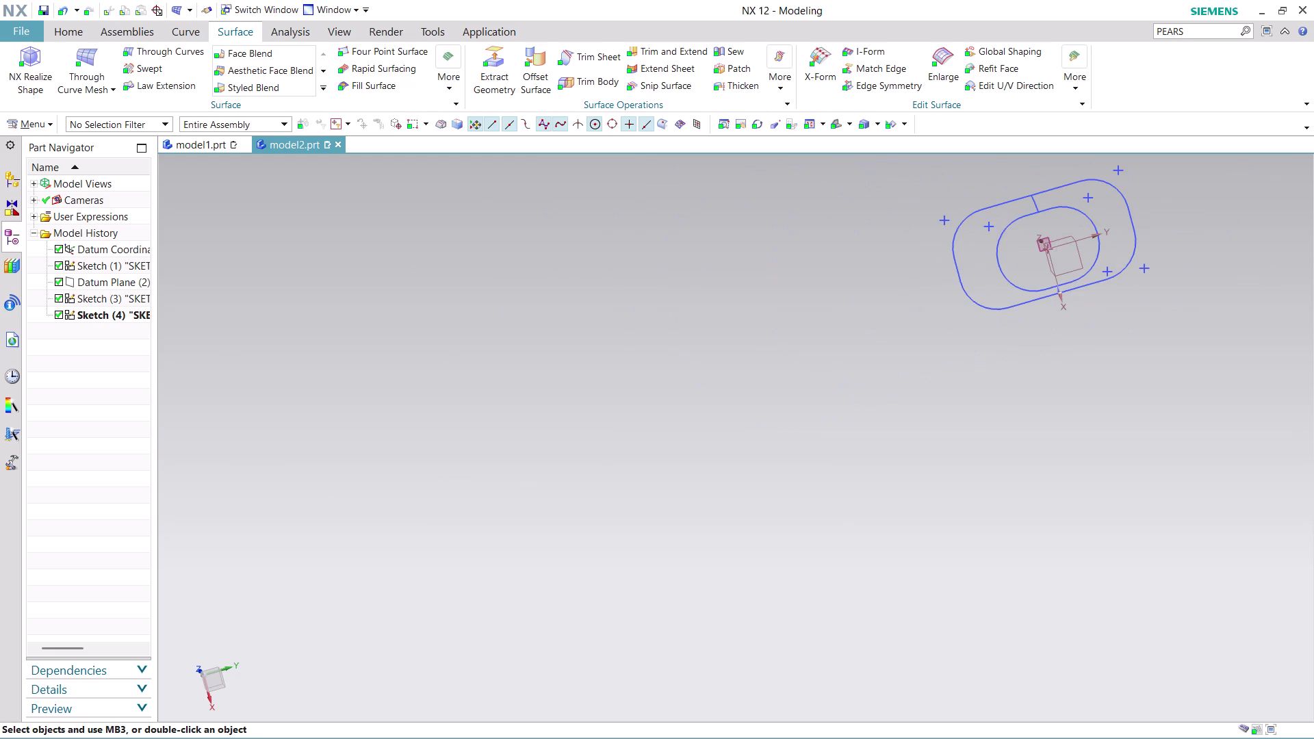
middle_drag(1180, 214, 922, 371)
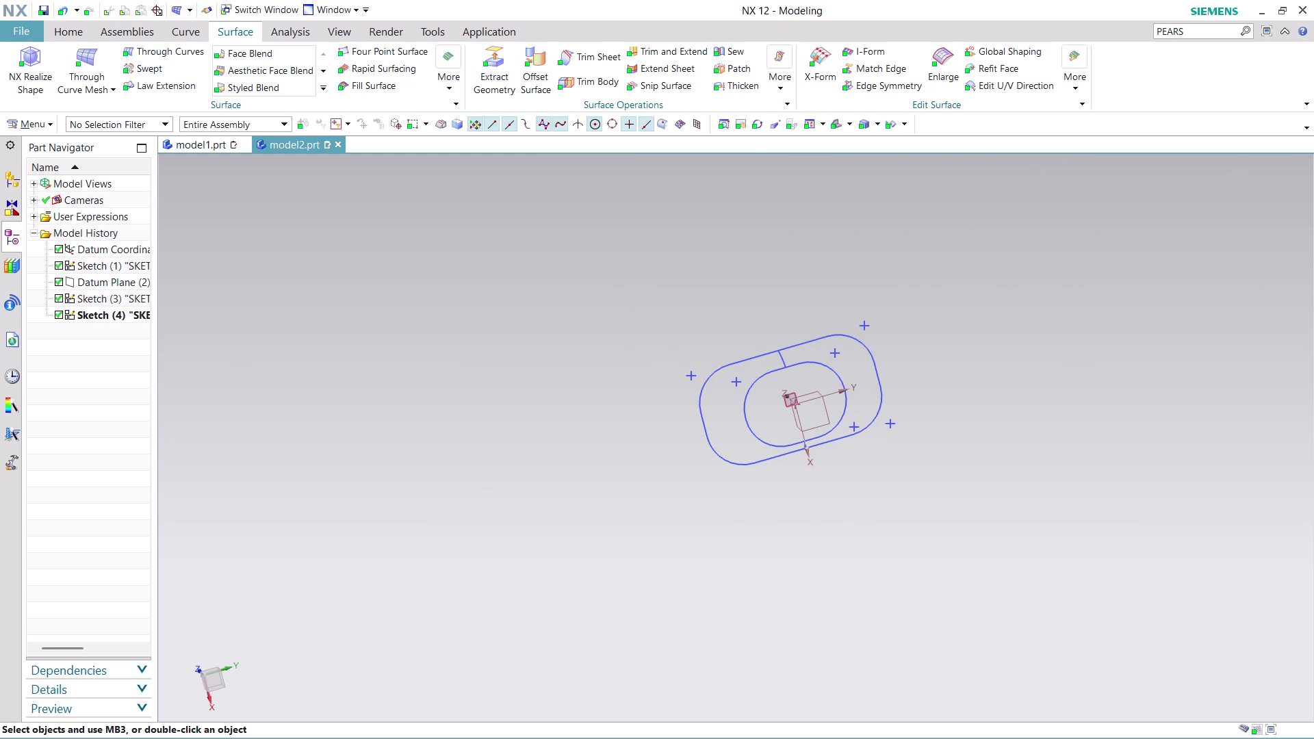
Undo seven changes back to the datum CSYS and start Sketch in Task Environment.
key(ctrl+z)
key(ctrl+z)
key(ctrl+z)
key(ctrl+z)
key(ctrl+z)
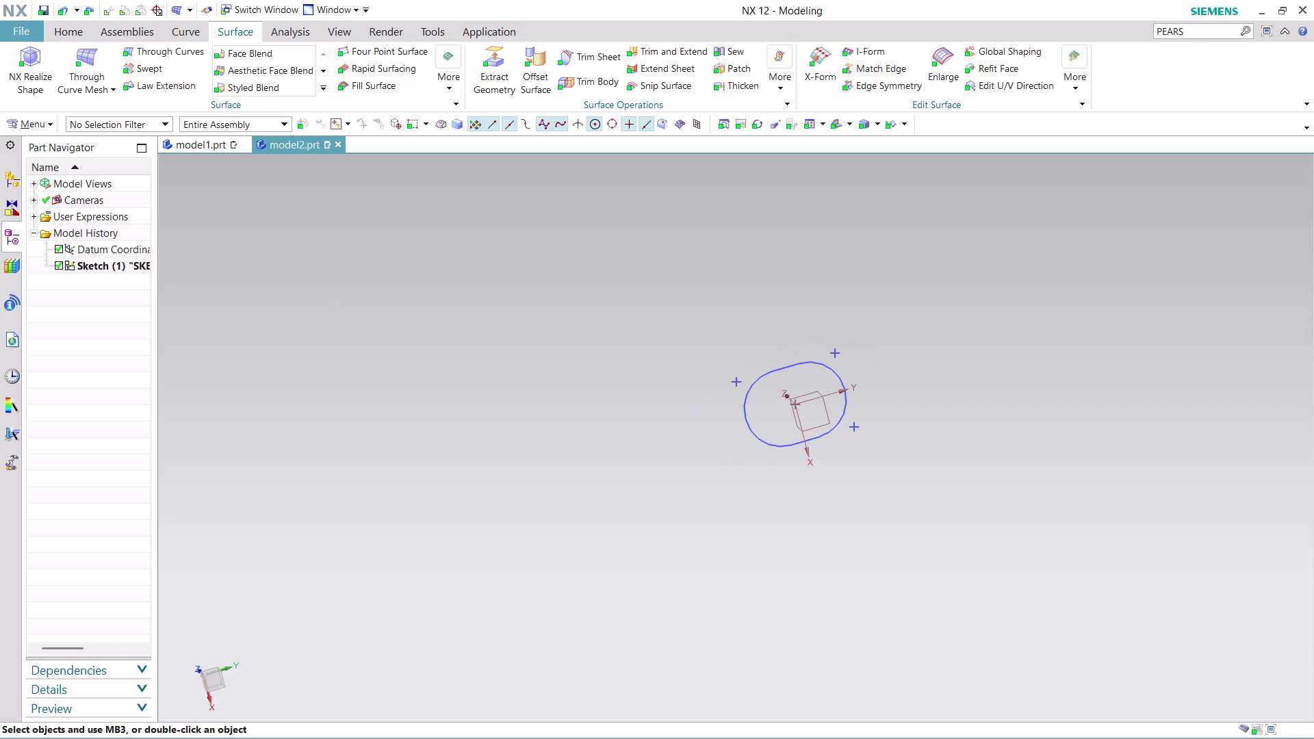
key(ctrl+z)
key(ctrl+z)
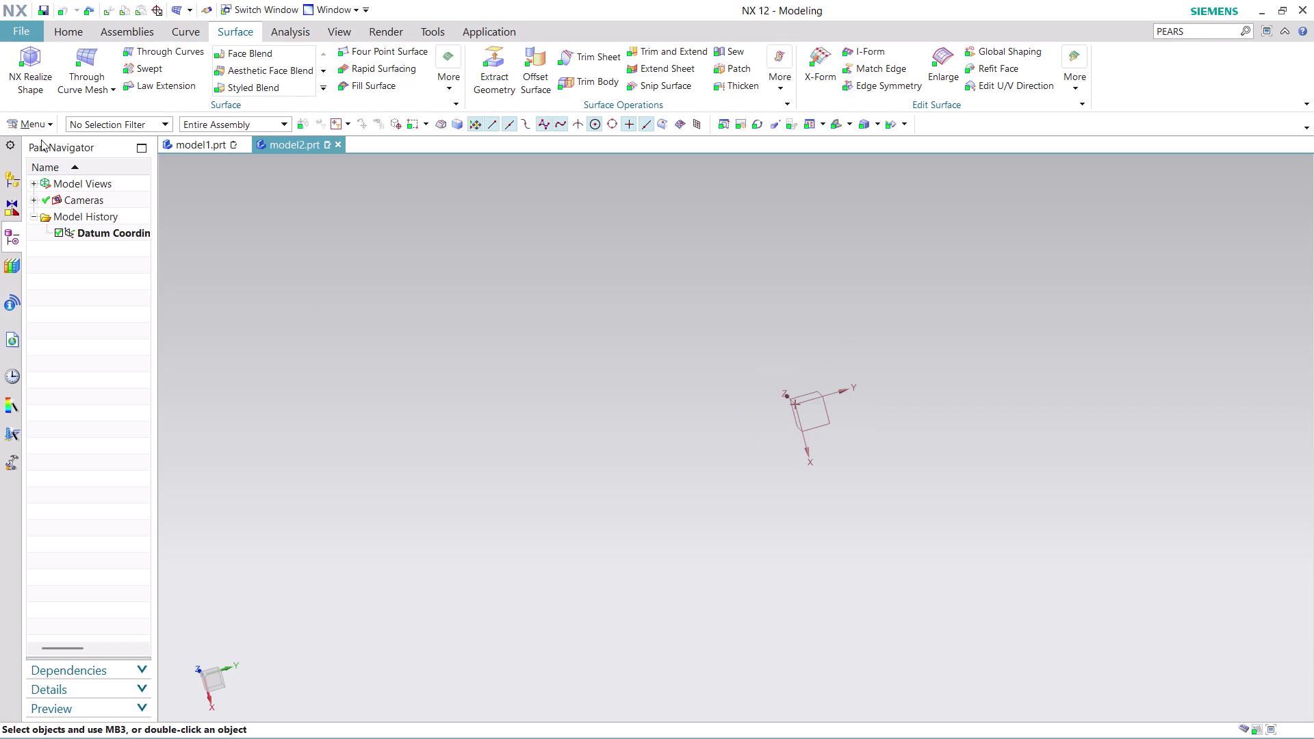
click(41, 123)
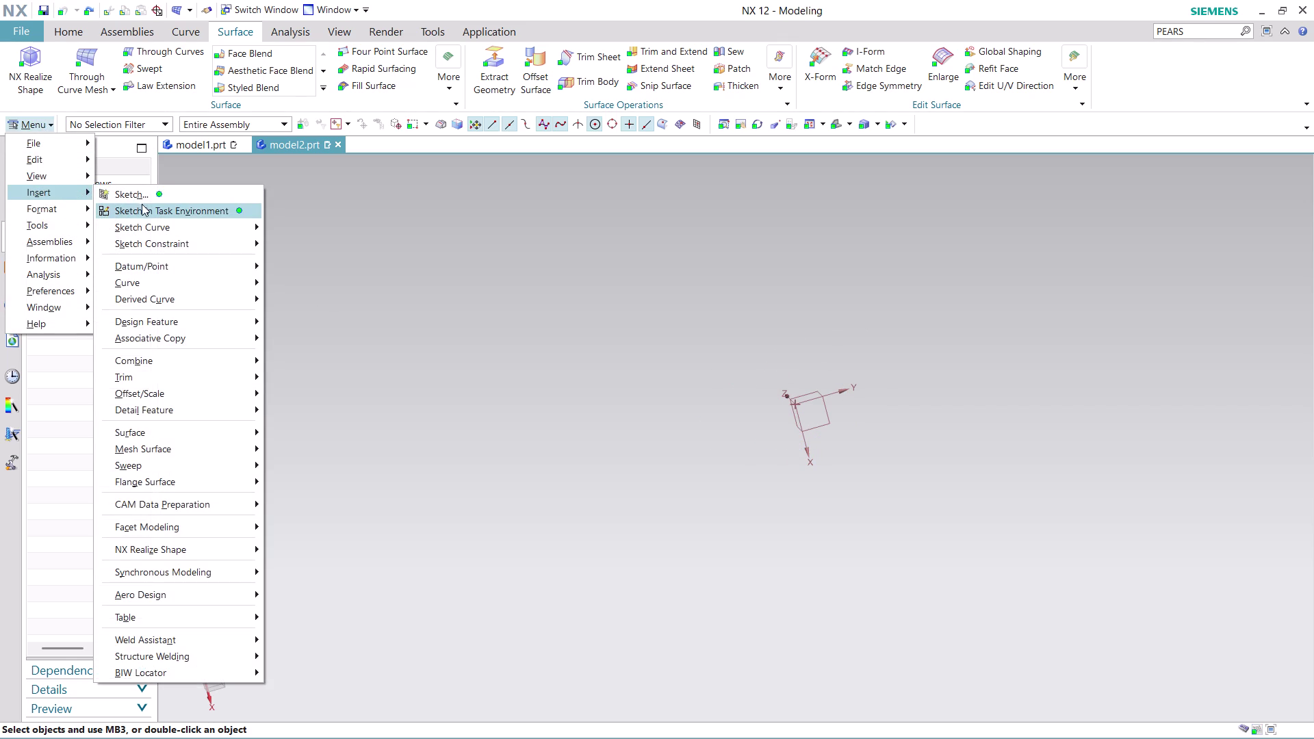
click(188, 213)
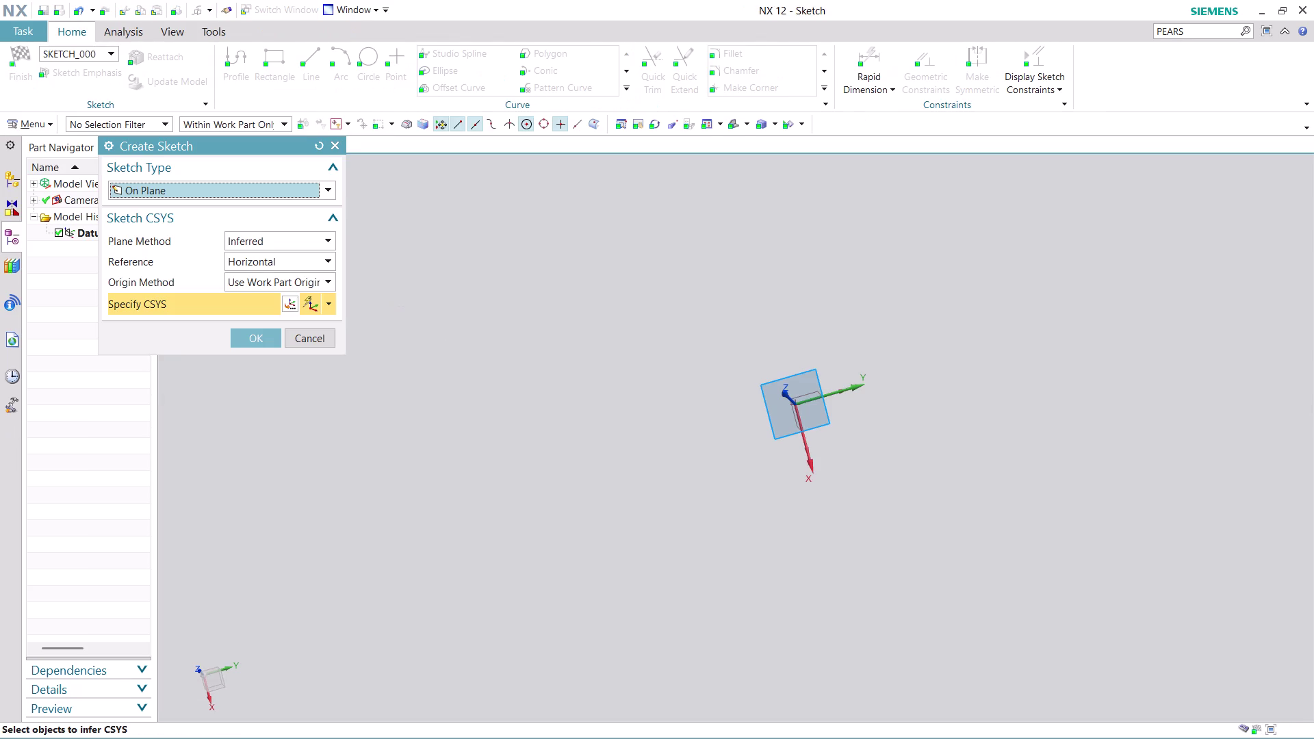
Define the sketch on a new XY plane with a reference direction and origin 0,0,0.
click(320, 242)
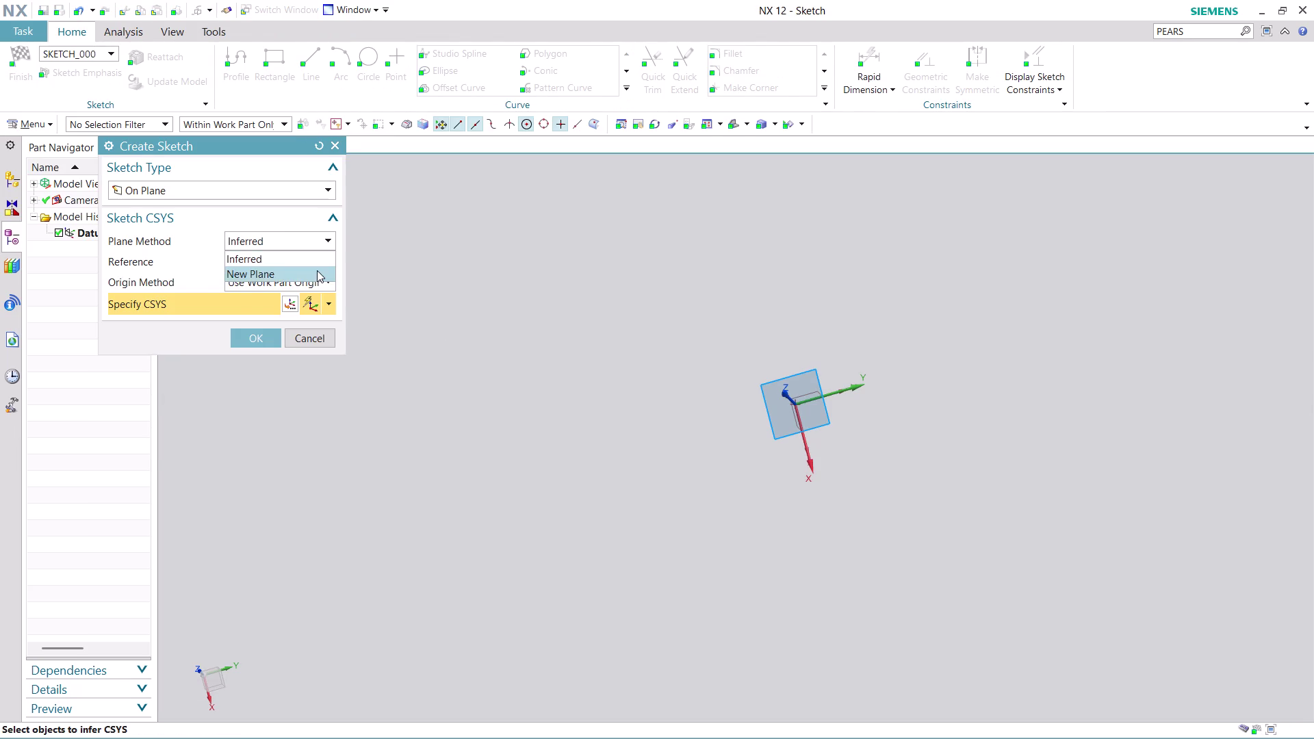
click(317, 270)
middle_drag(922, 360, 806, 325)
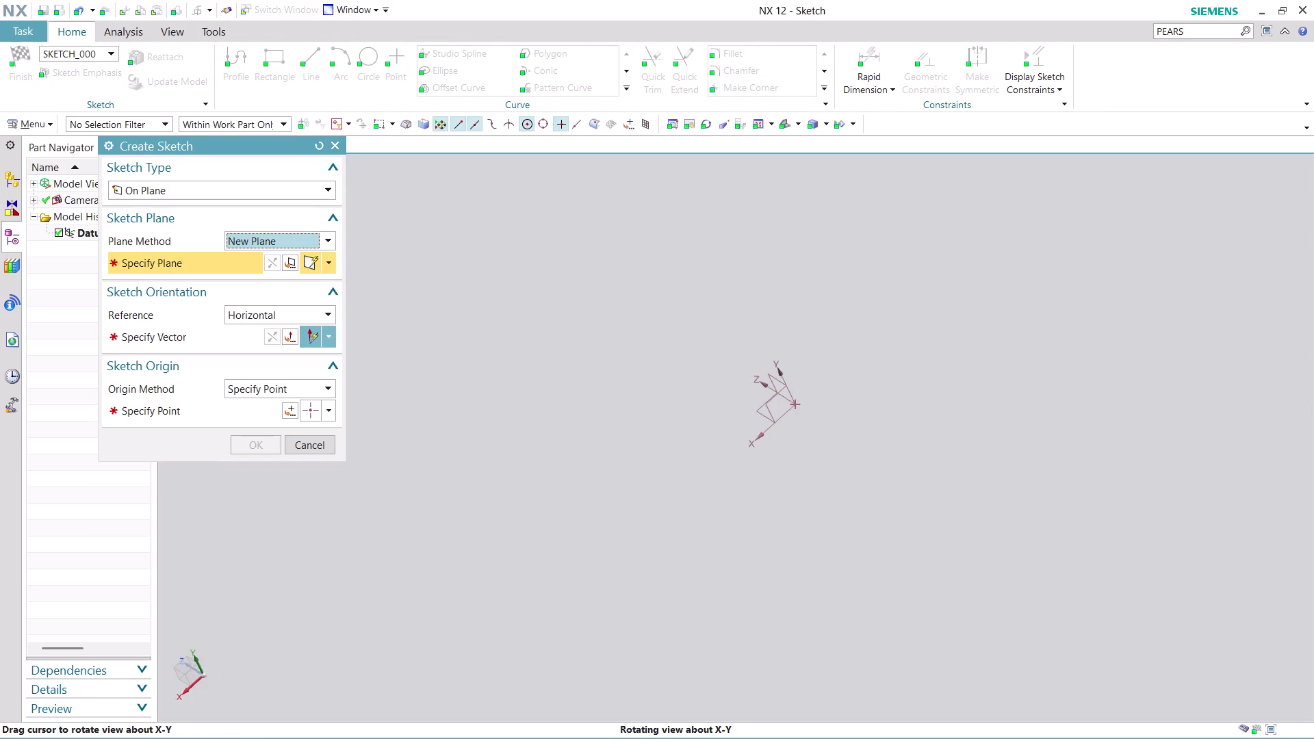
middle_drag(806, 324, 910, 338)
click(834, 410)
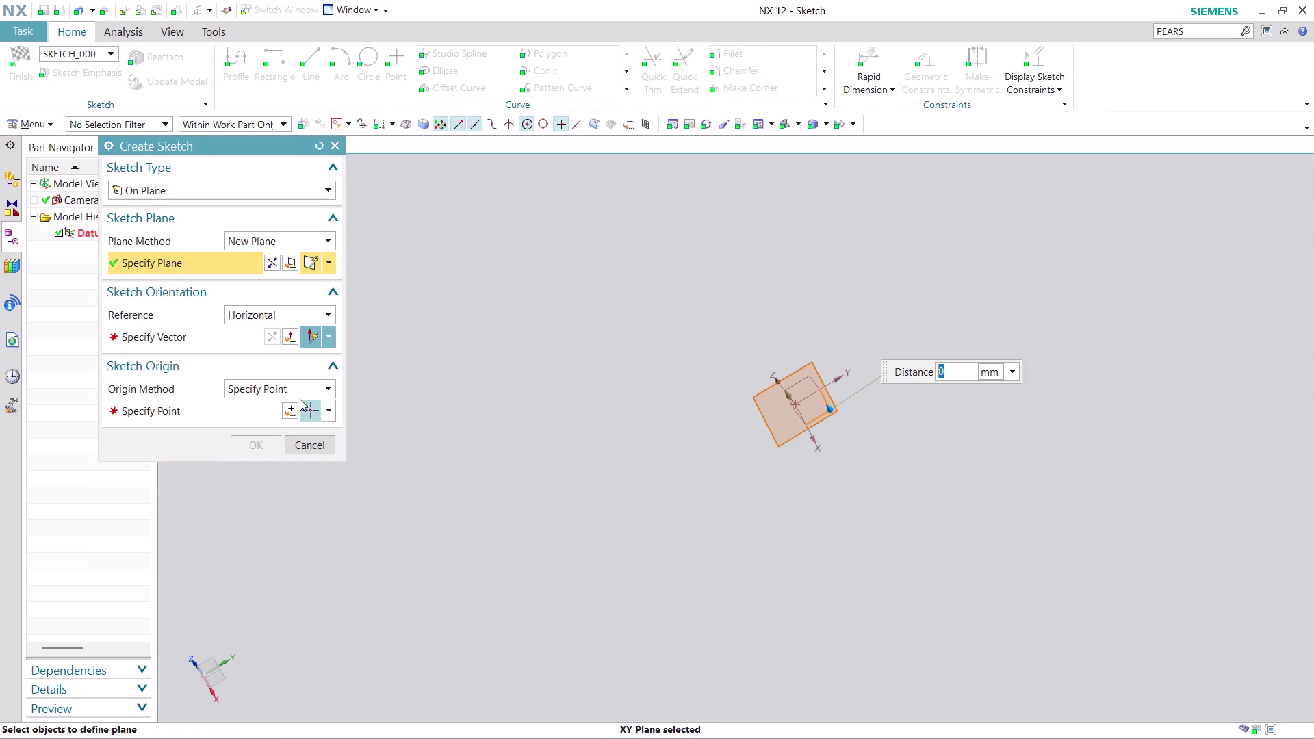
click(230, 340)
click(767, 423)
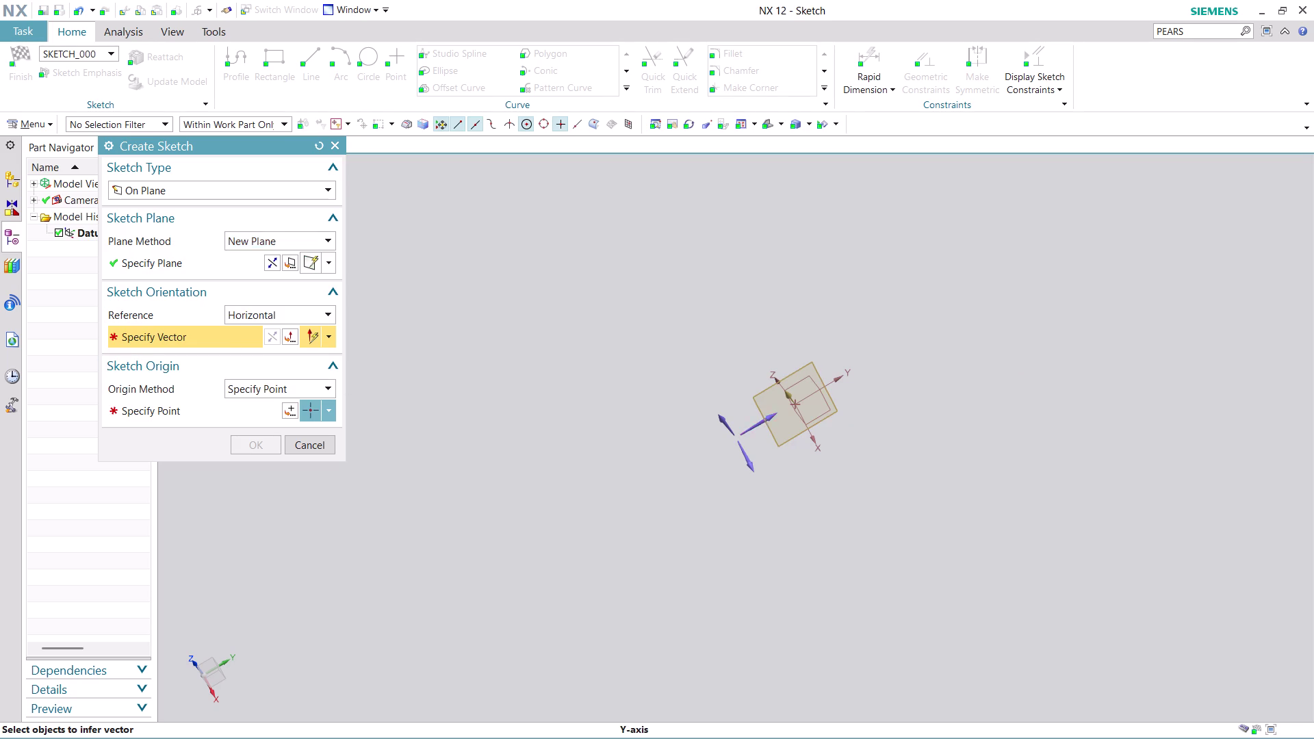
click(289, 404)
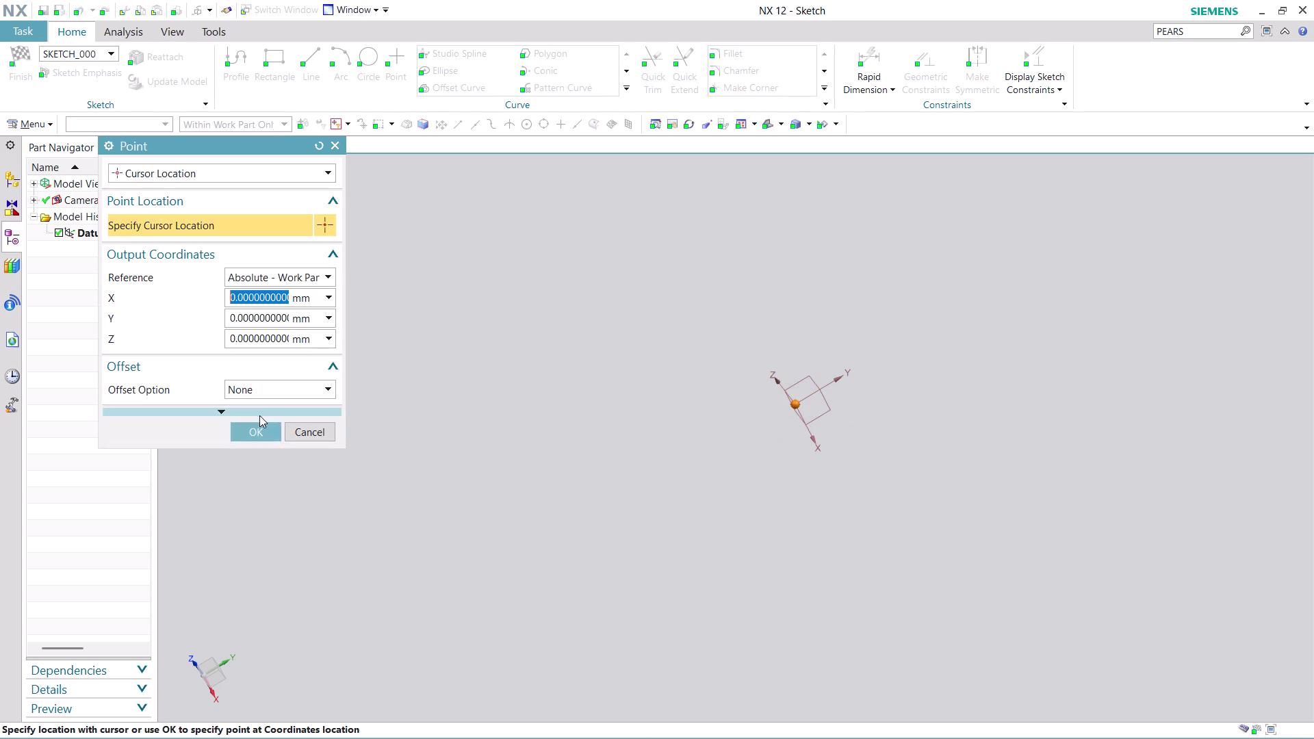
click(258, 430)
Create the XY sketch and draw a rectangle spanning the origin from two corners.
click(266, 442)
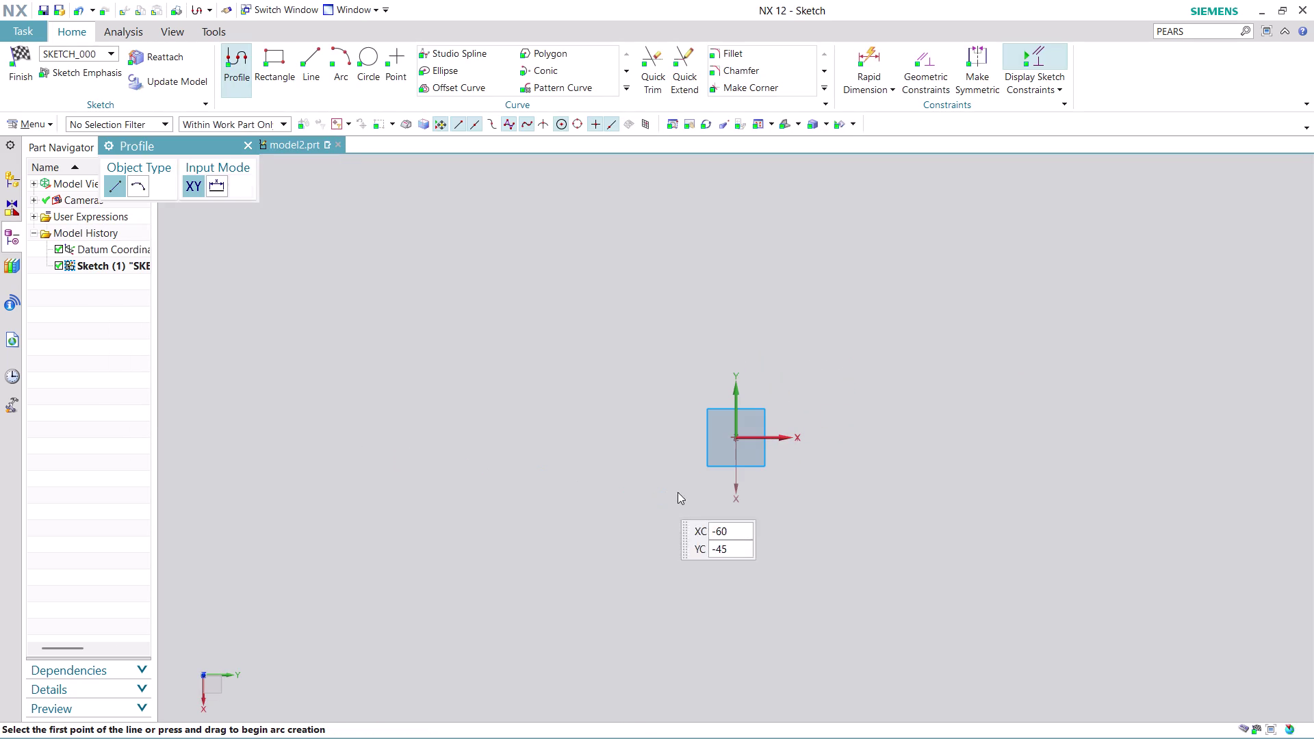
click(279, 62)
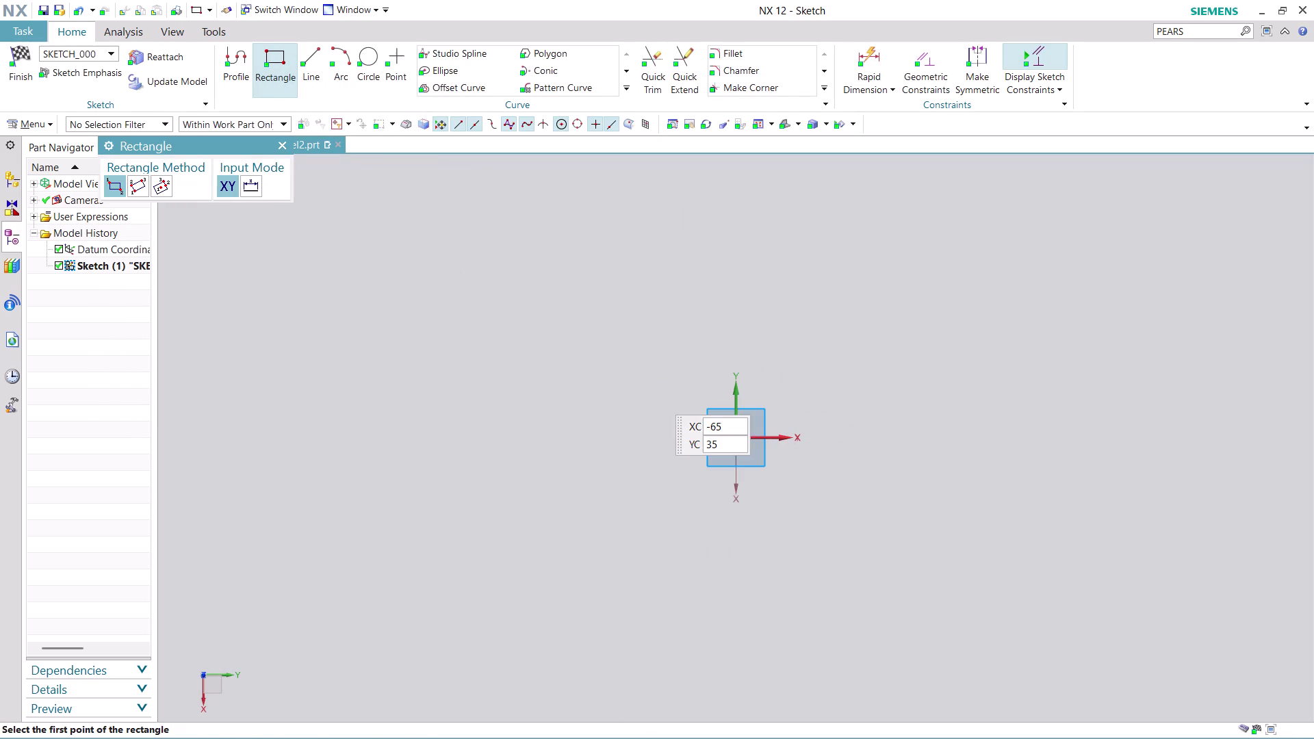
click(599, 325)
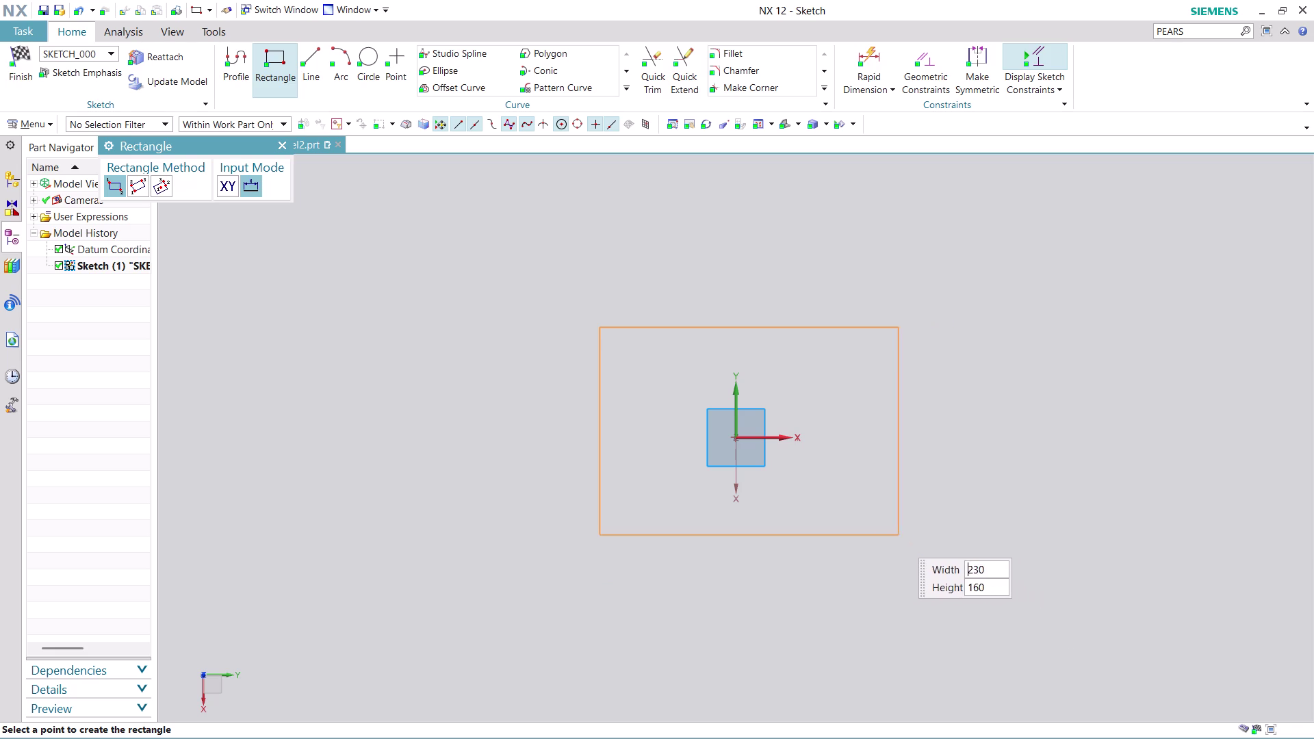
click(882, 561)
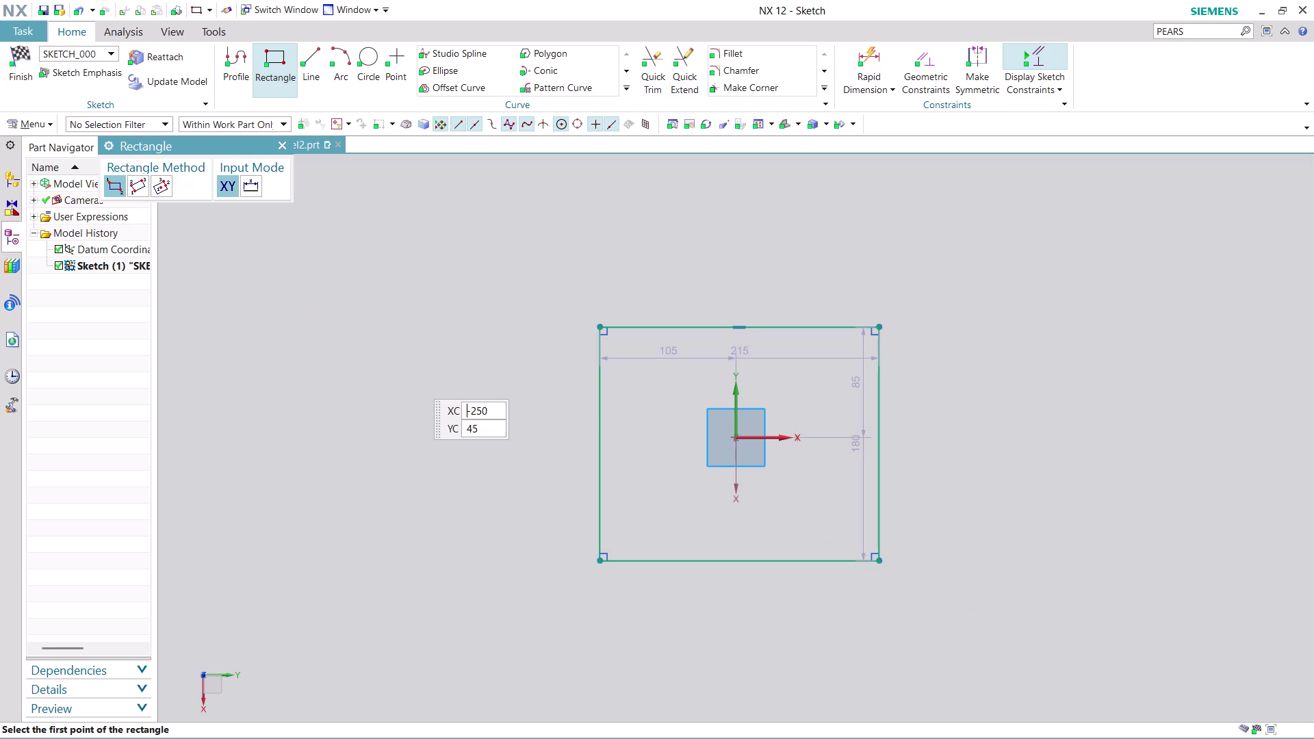
key(Escape)
key(Escape)
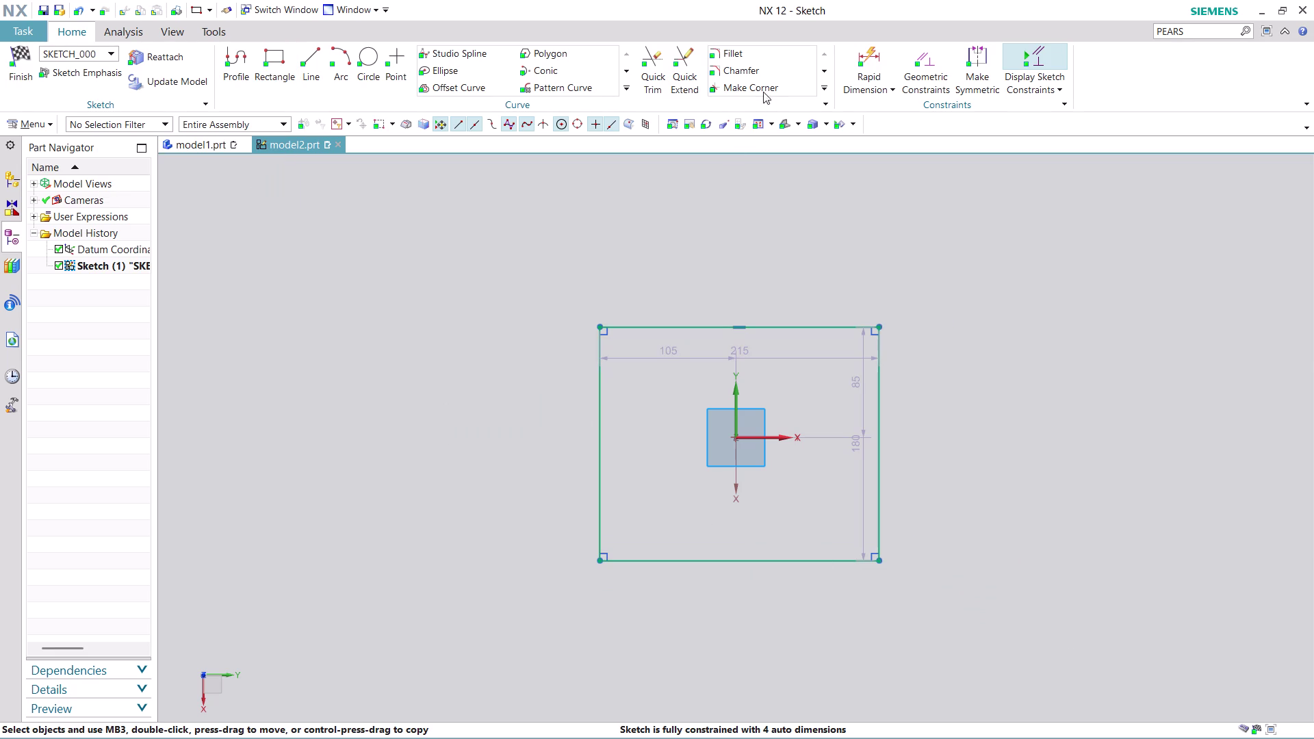
click(797, 55)
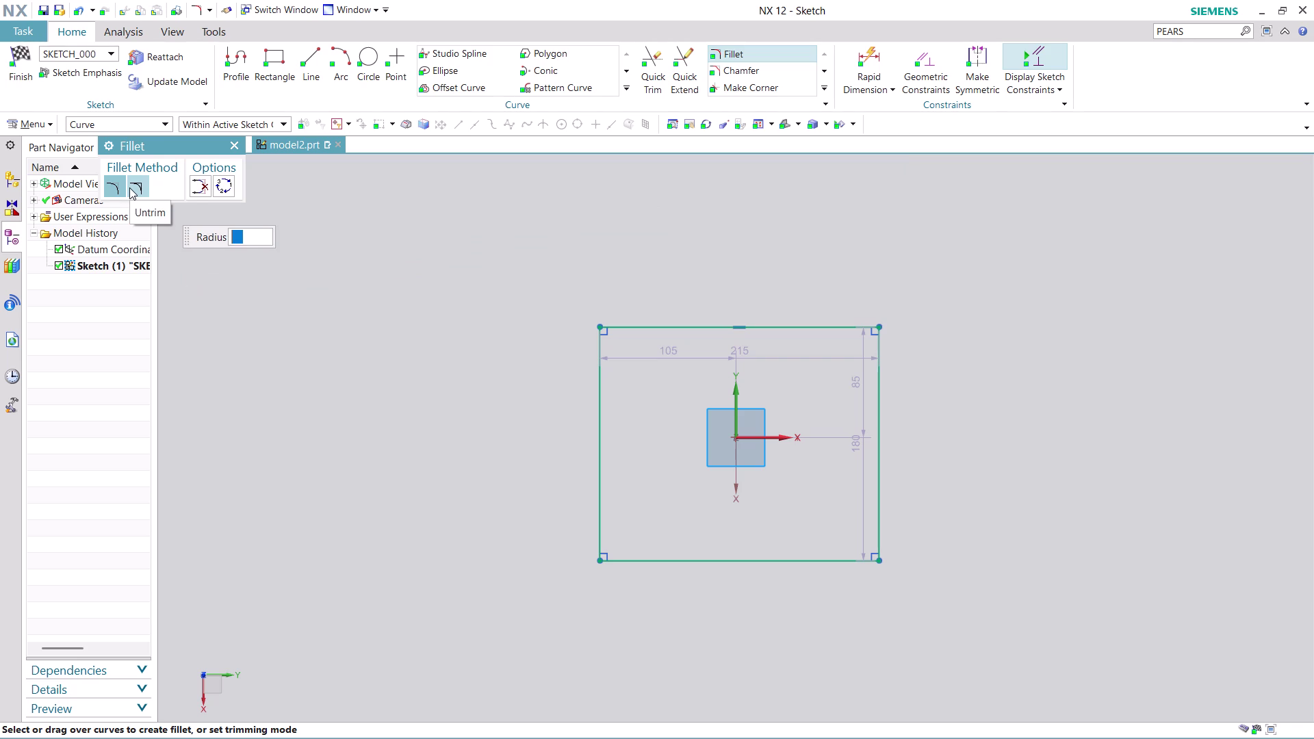
Fillet the left and top rectangle sides with radius 29 using Untrim.
click(130, 187)
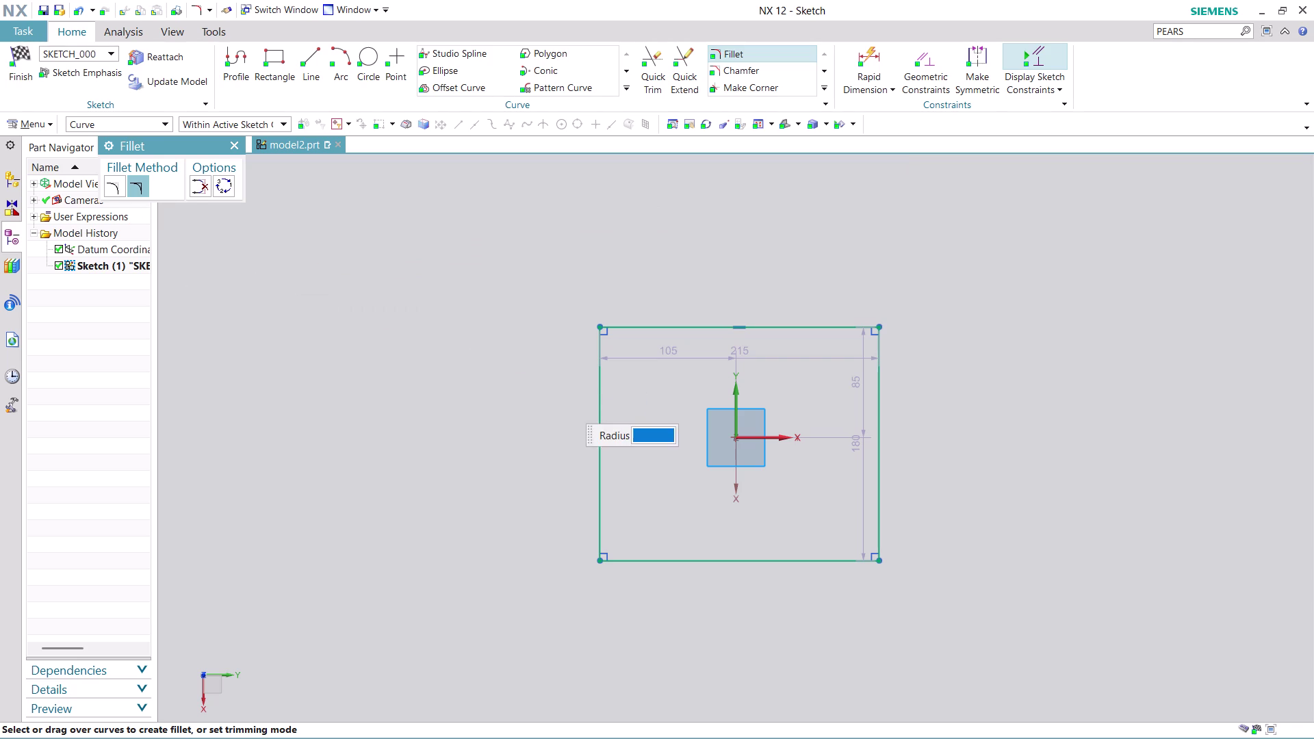
scroll(up, 3)
click(592, 383)
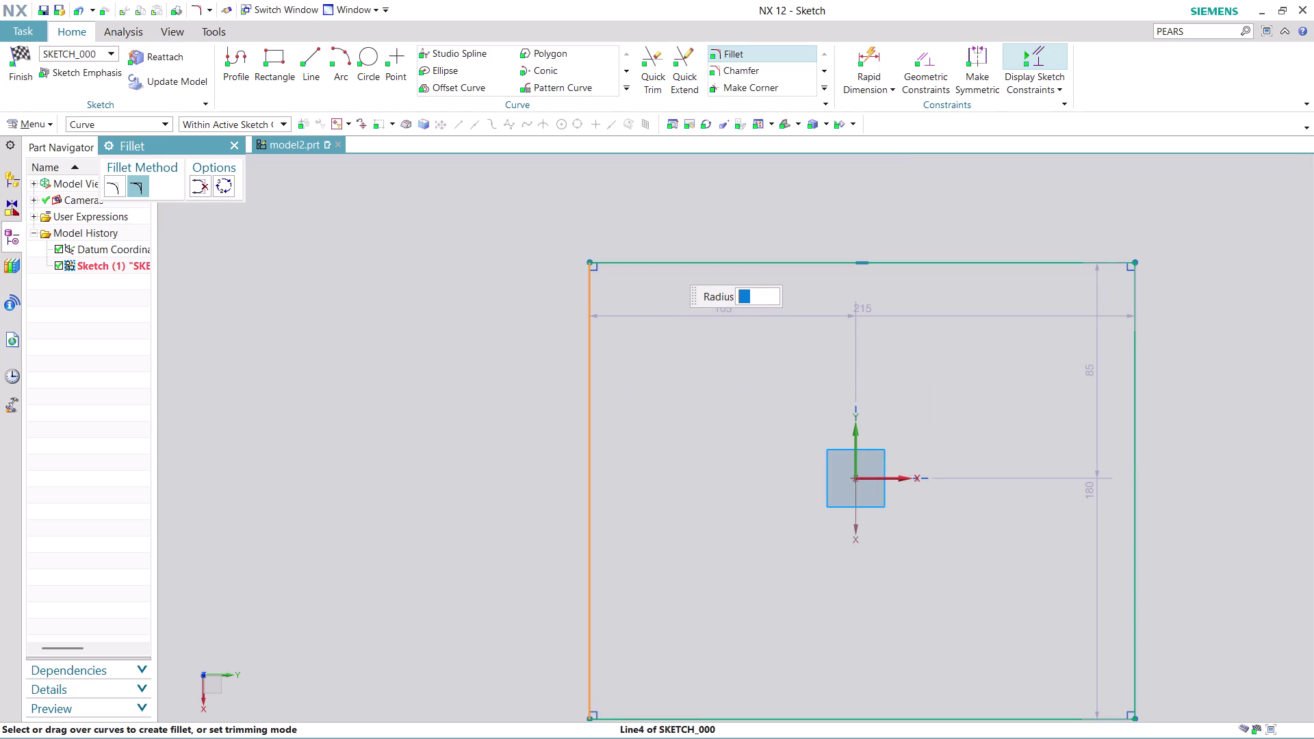
click(668, 262)
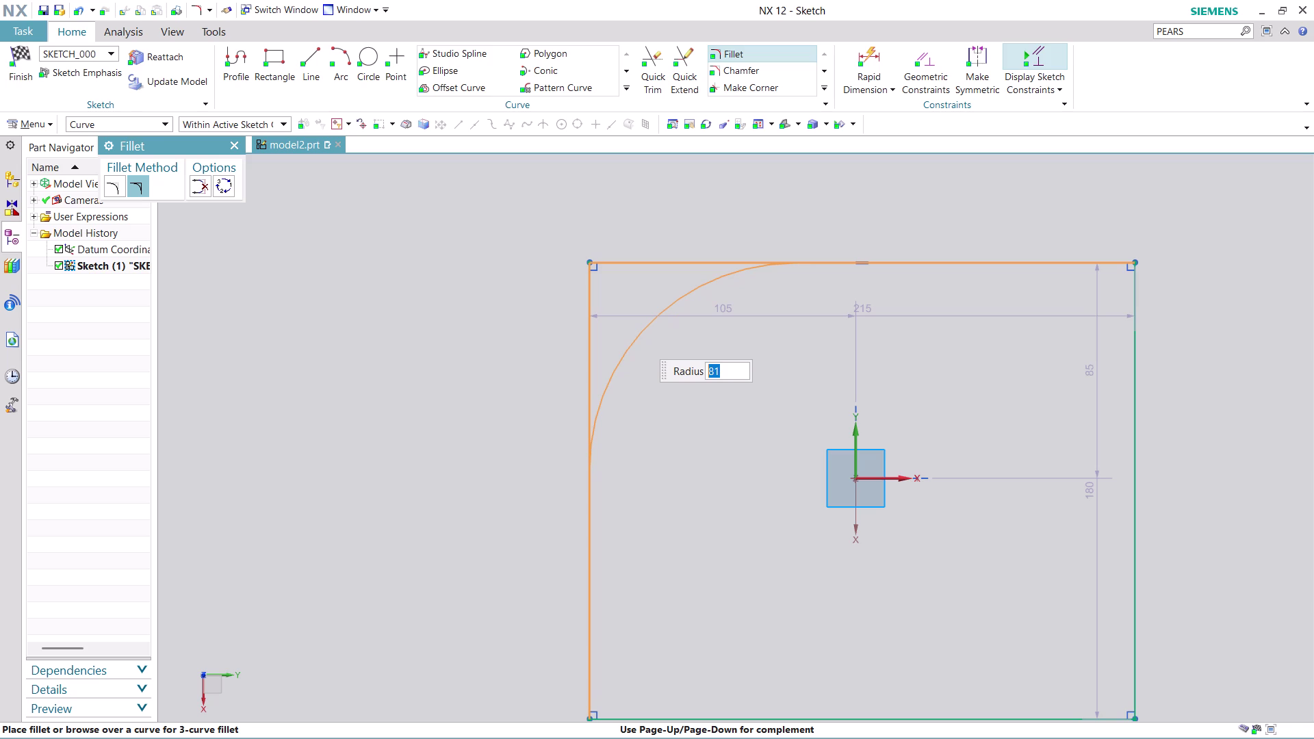
text(29)
key(Return)
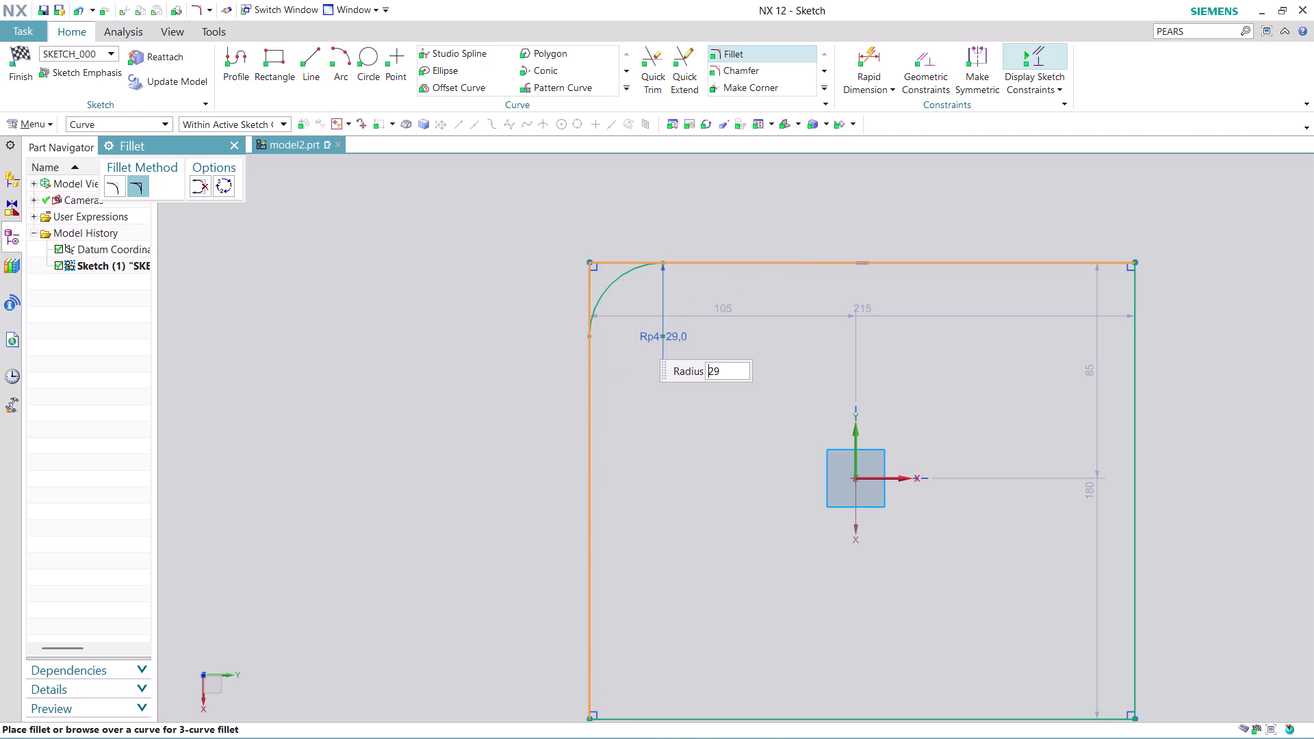
scroll(up, 3)
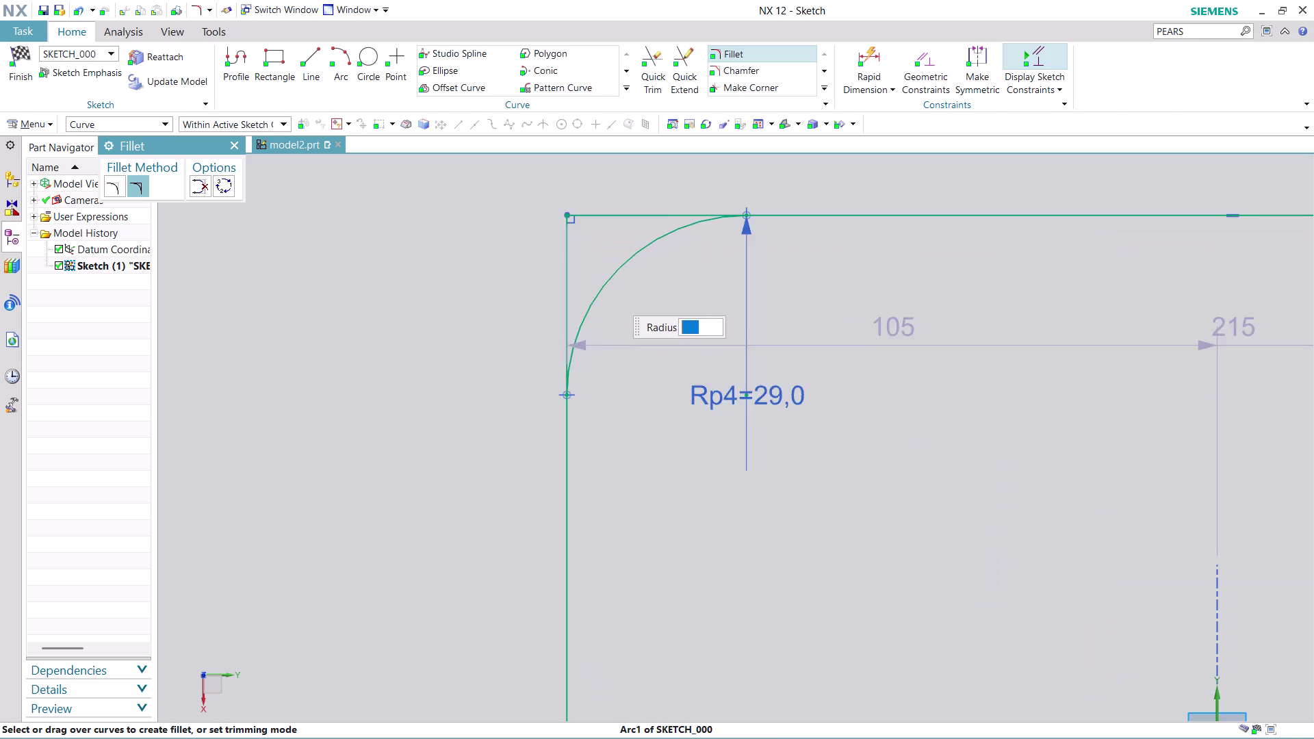
scroll(up, 3)
scroll(up, 3)
scroll(up, 3)
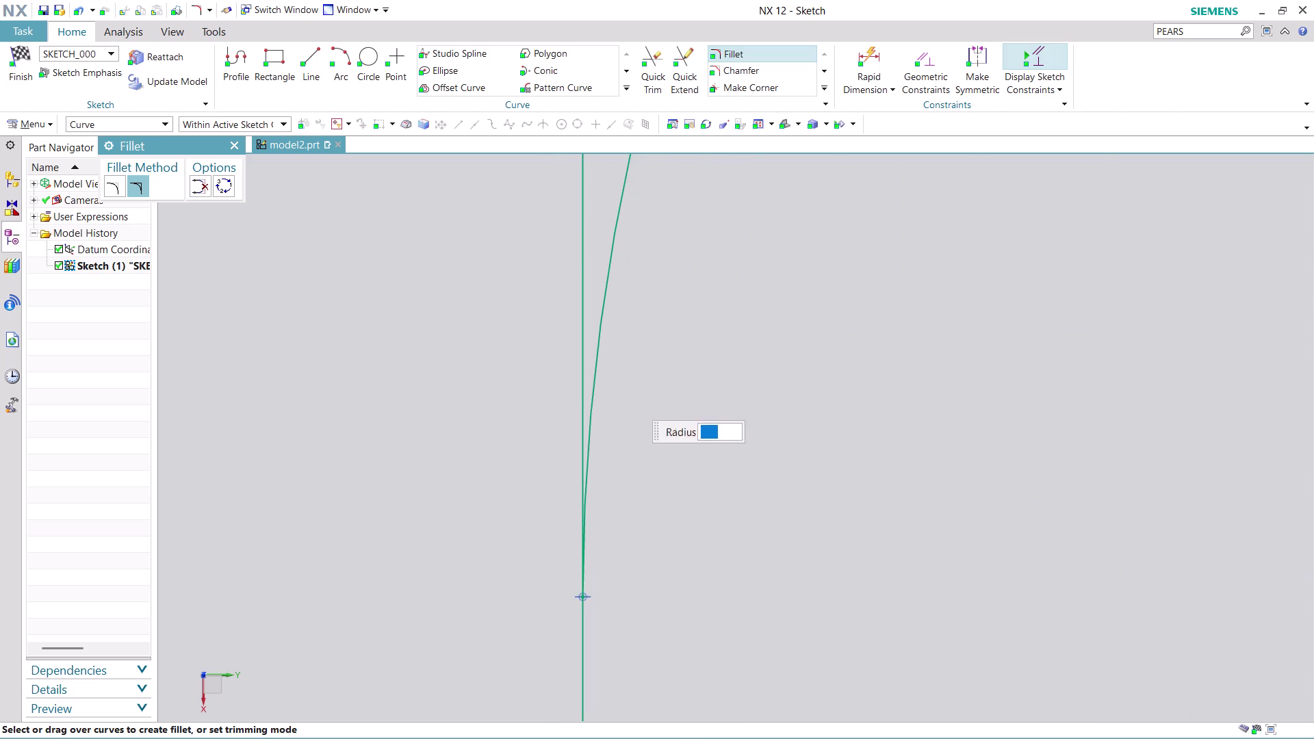
scroll(up, 3)
scroll(down, 3)
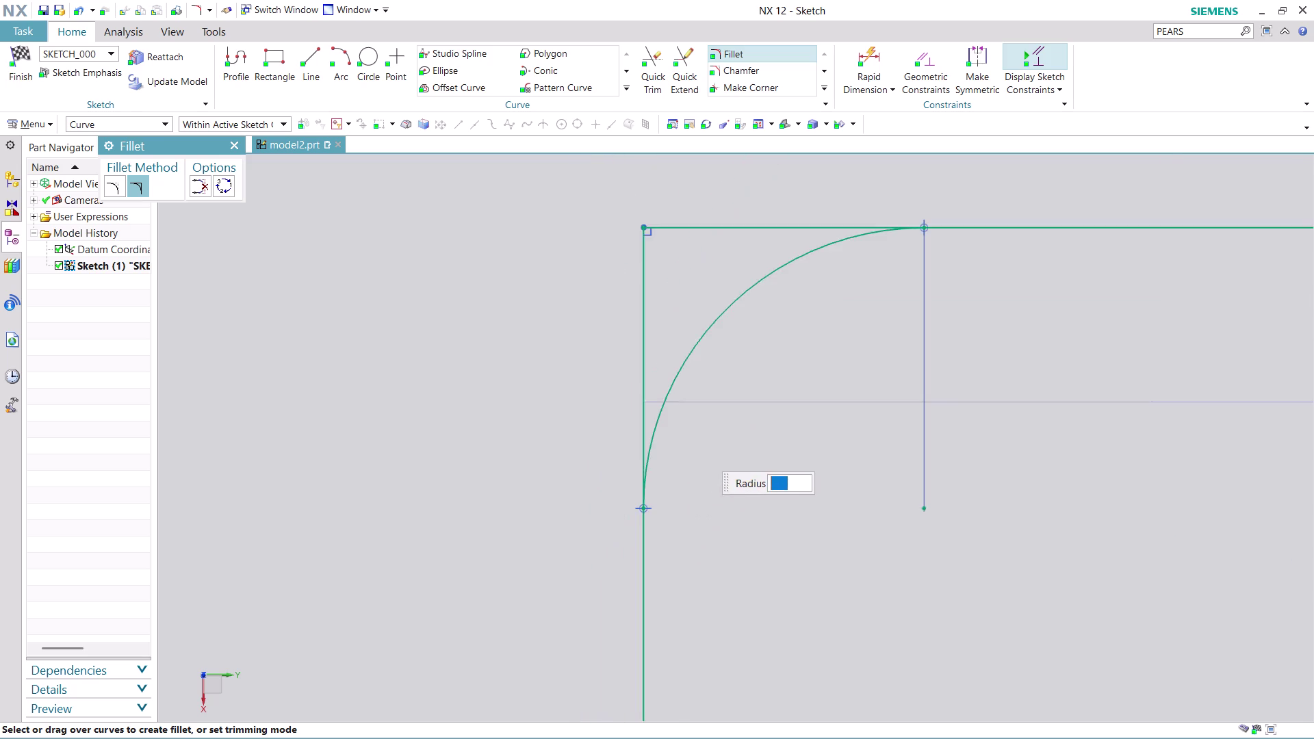
scroll(down, 3)
scroll(up, 3)
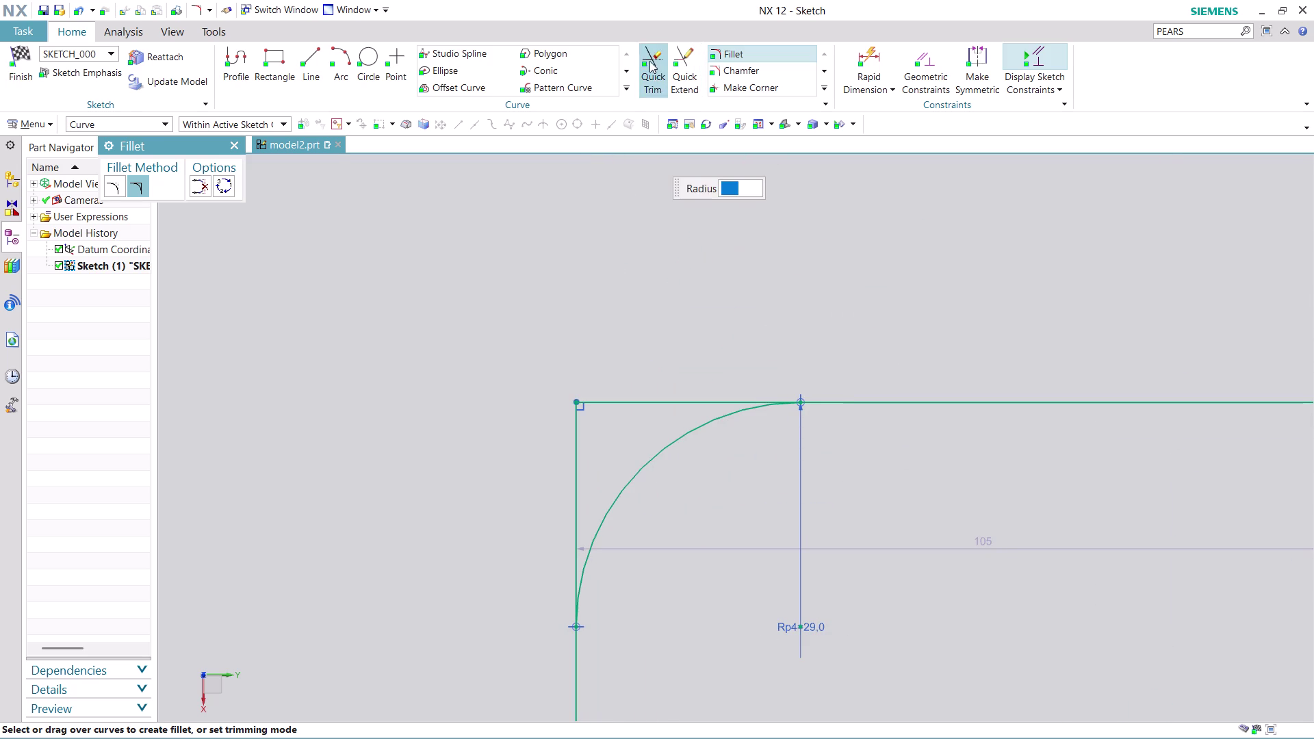
click(650, 61)
Trim a line of the filleted rectangle and leave the trim tool.
click(660, 399)
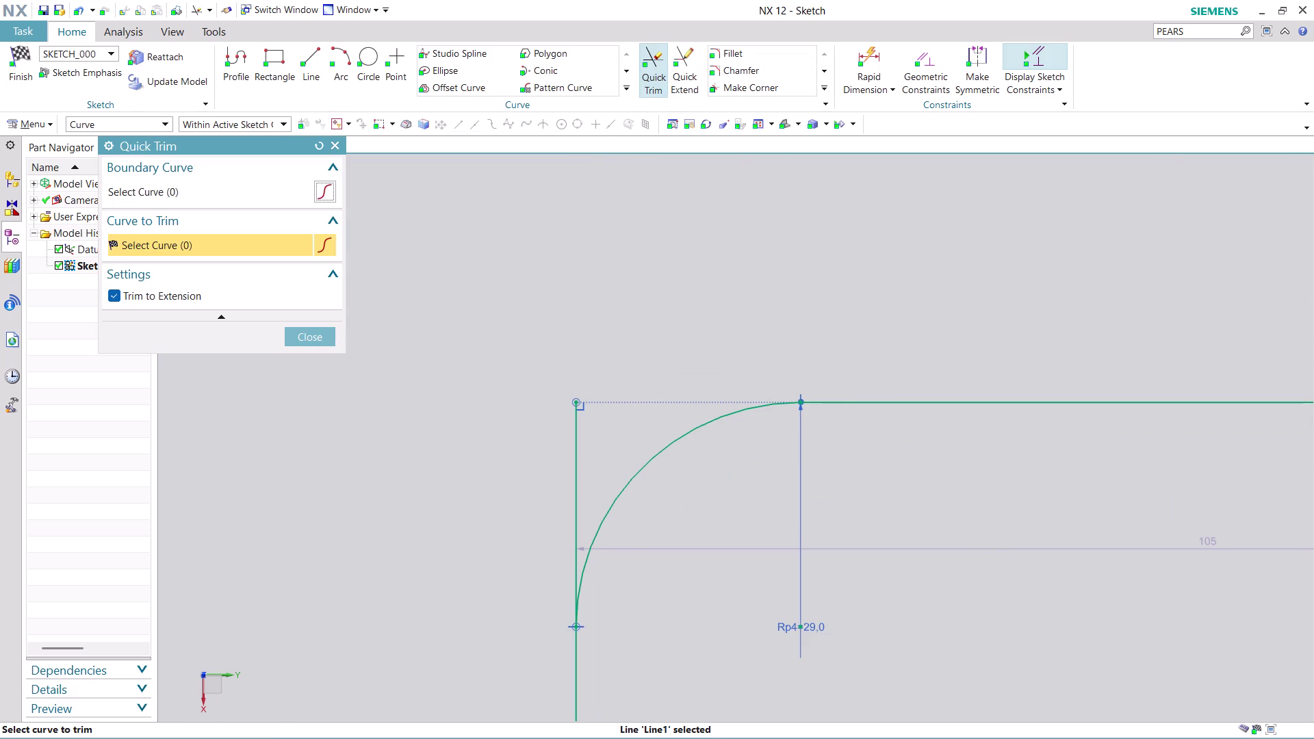
click(580, 462)
scroll(up, 3)
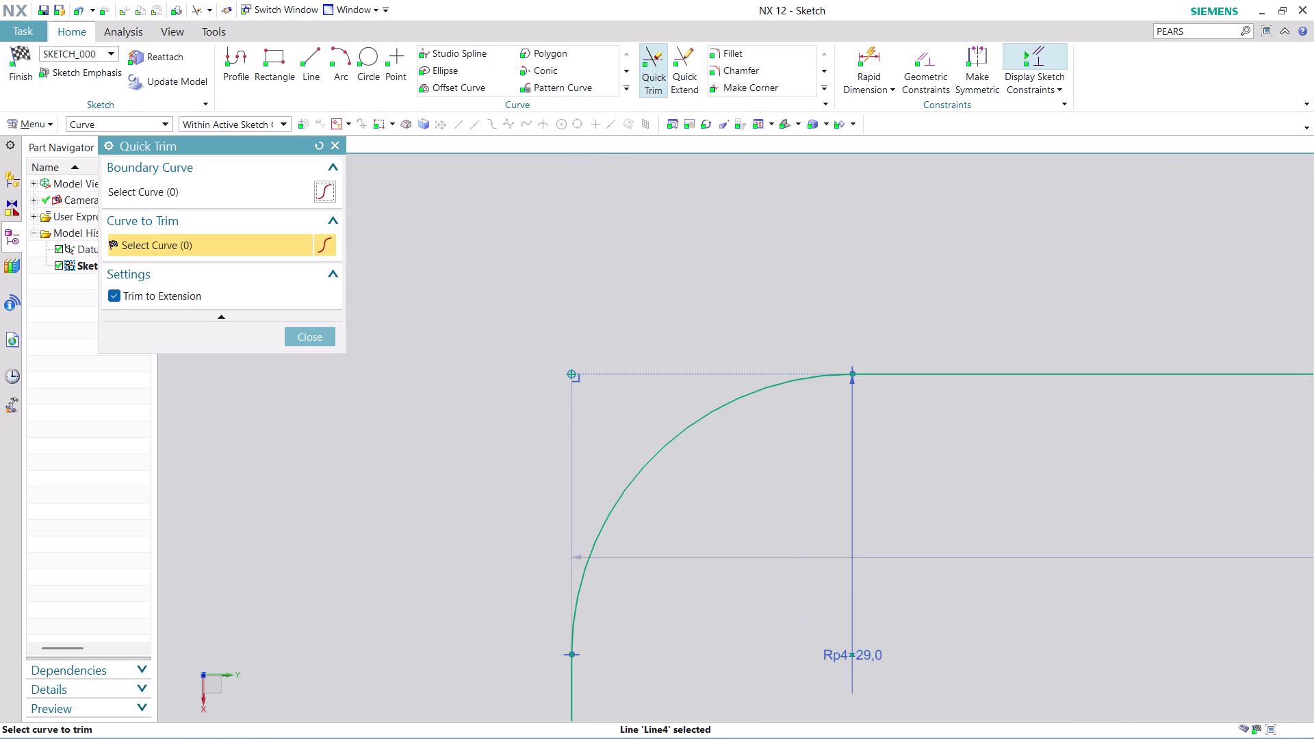
click(304, 340)
Inspect the filleted rectangle, then undo four times to remove it from the sketch.
scroll(up, 3)
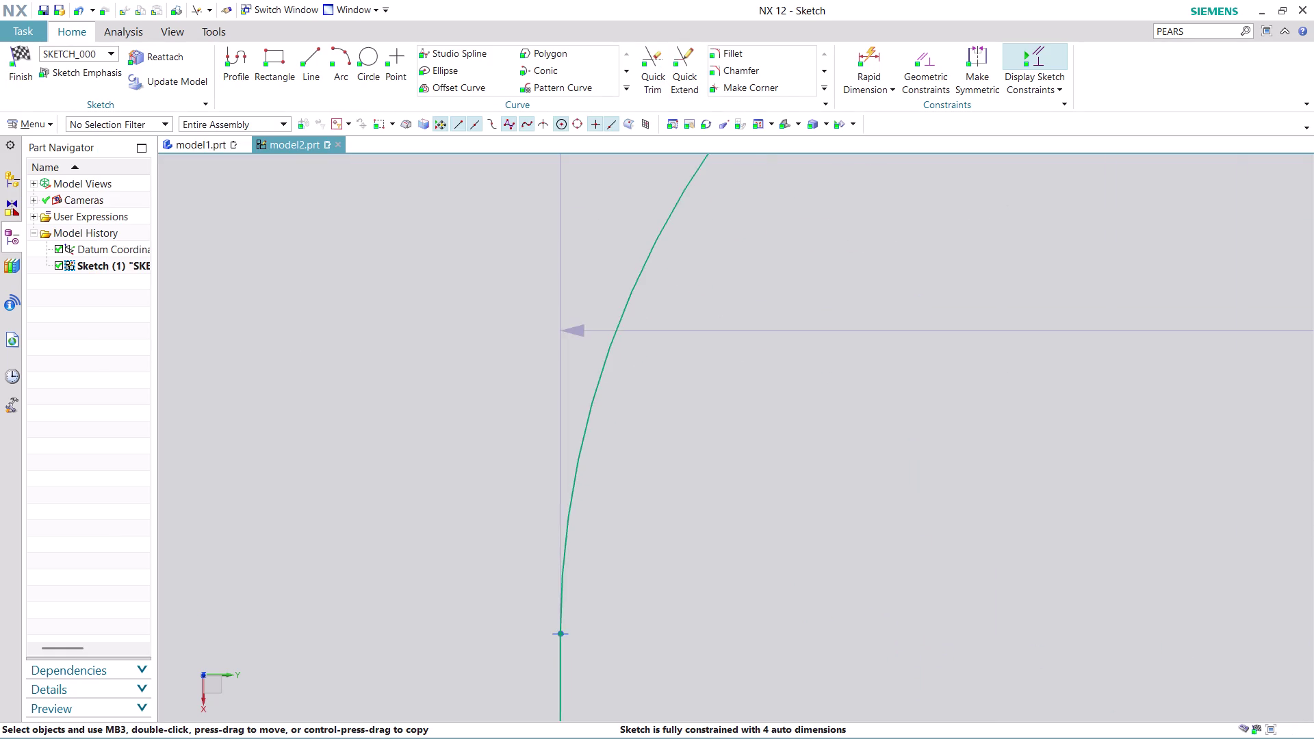
scroll(up, 3)
scroll(up, 3)
scroll(up, 3)
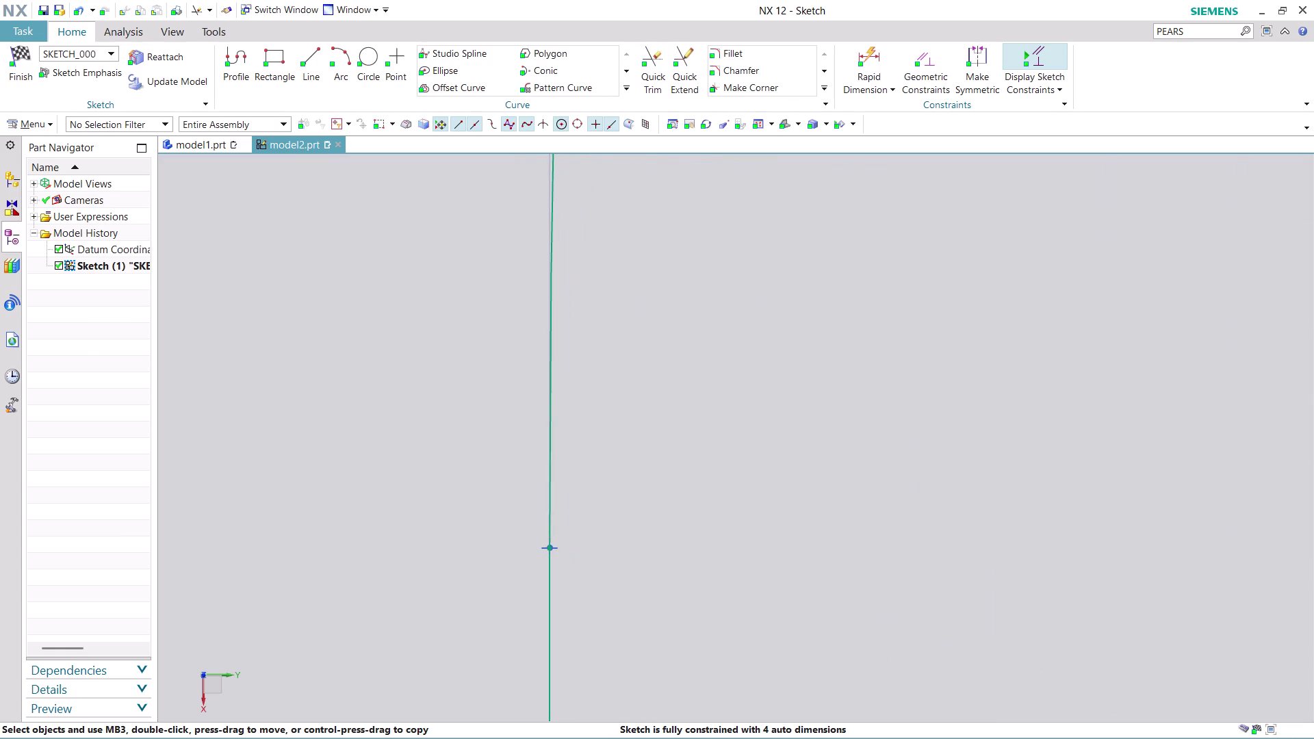
scroll(up, 3)
scroll(up, 3)
scroll(up, 3)
scroll(up, 3)
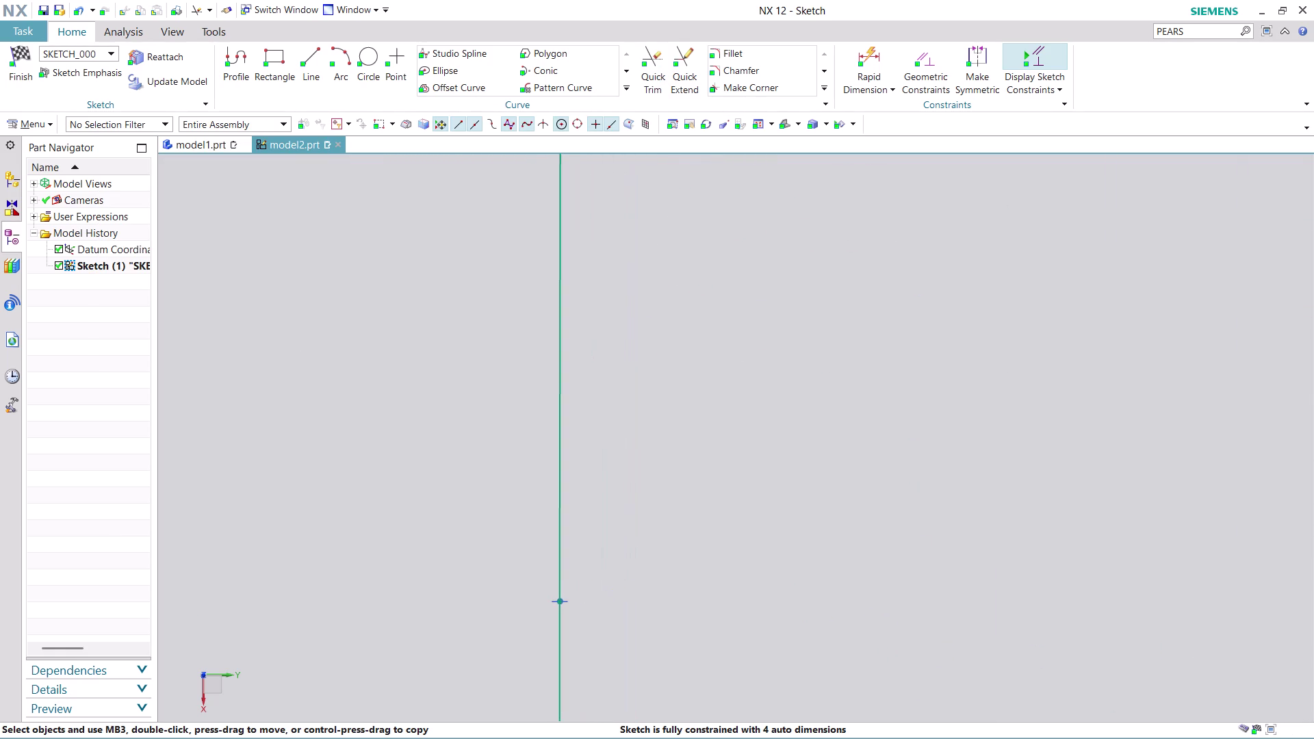
scroll(up, 3)
scroll(up, 3)
scroll(up, 3)
scroll(up, 3)
scroll(up, 3)
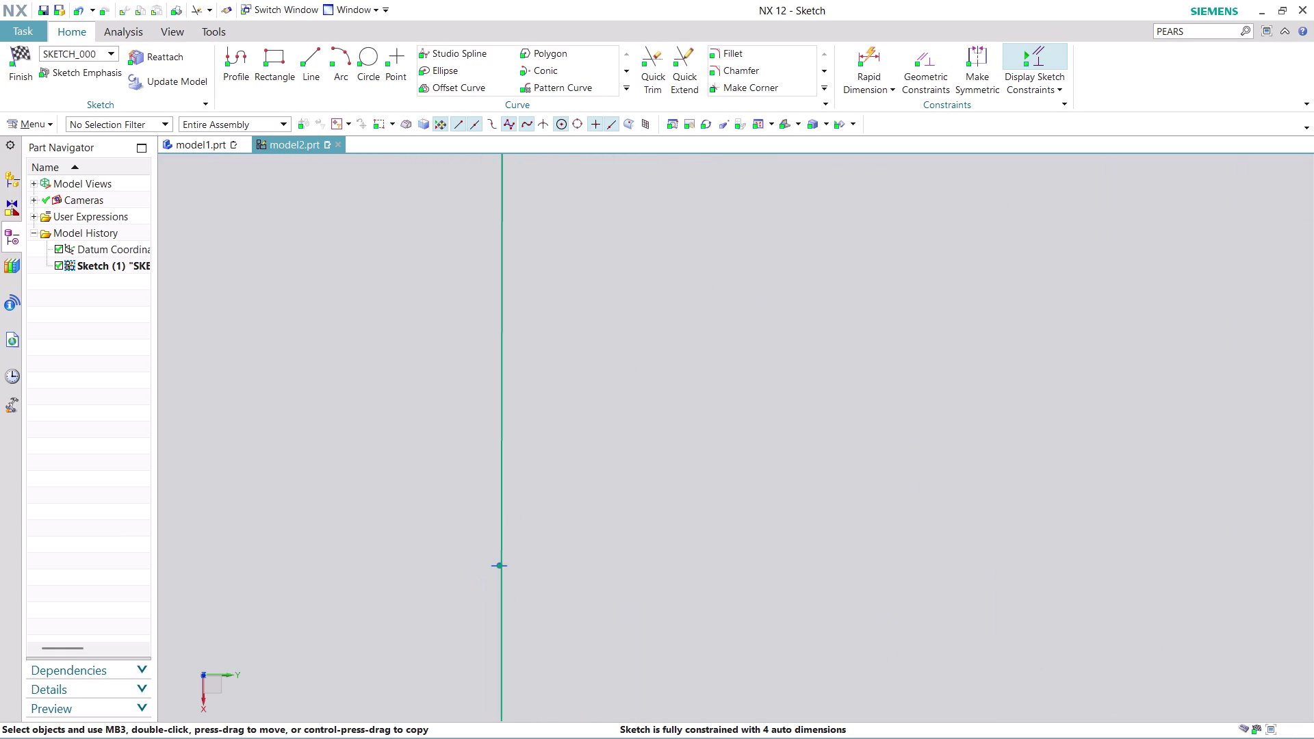
scroll(up, 3)
scroll(up, 3)
scroll(down, 3)
scroll(down, 3)
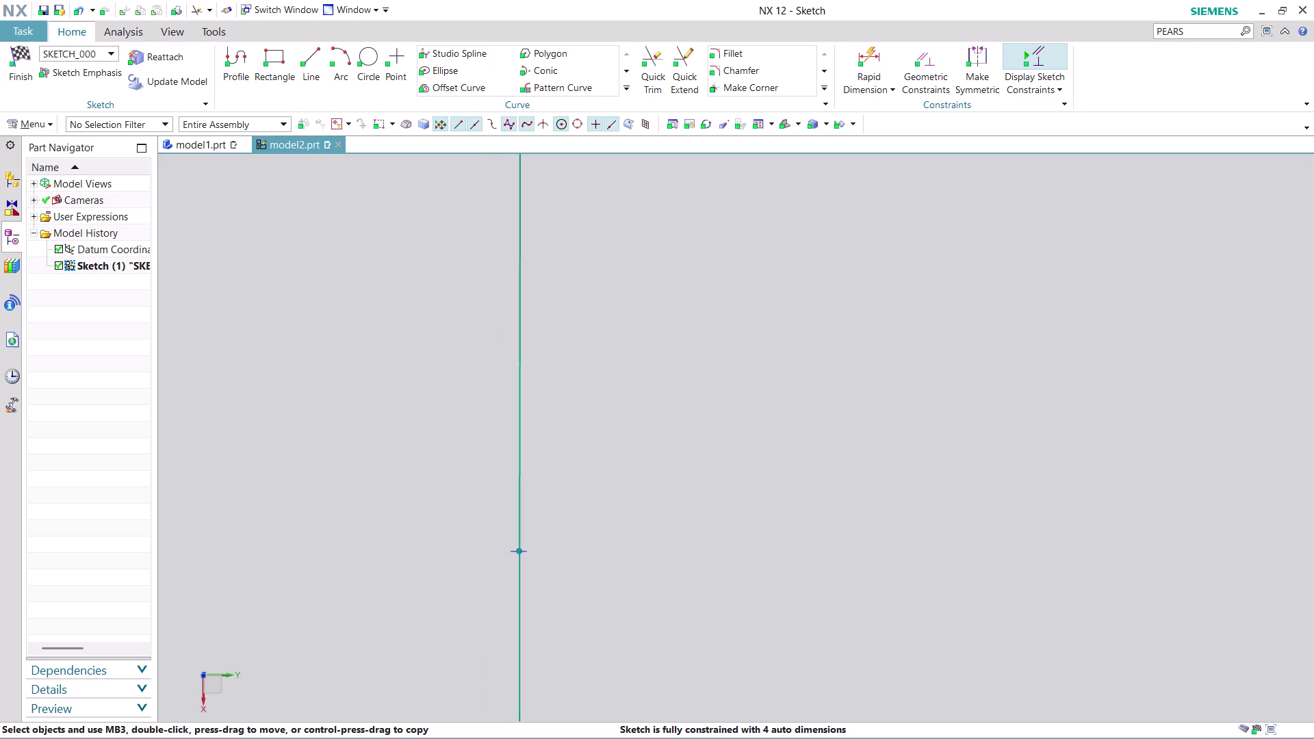
scroll(down, 3)
scroll(down, 3)
scroll(down, 3)
scroll(down, 3)
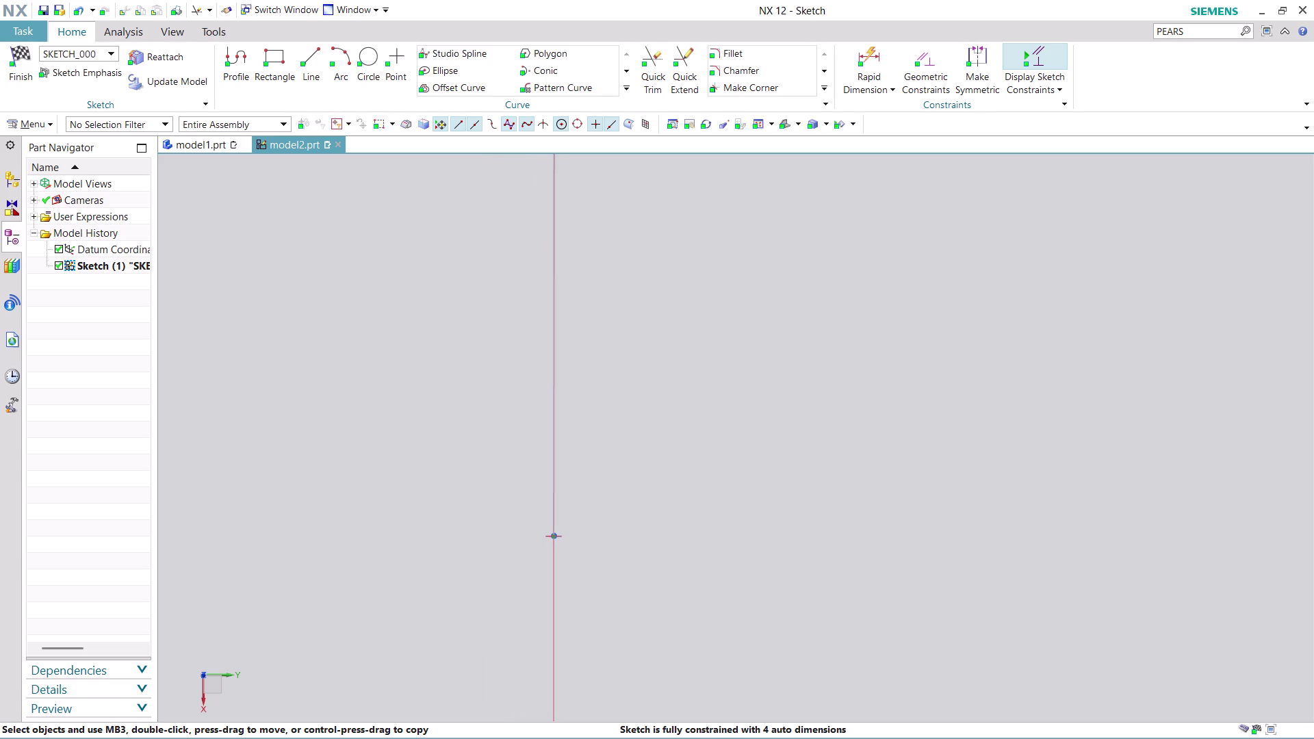
scroll(down, 3)
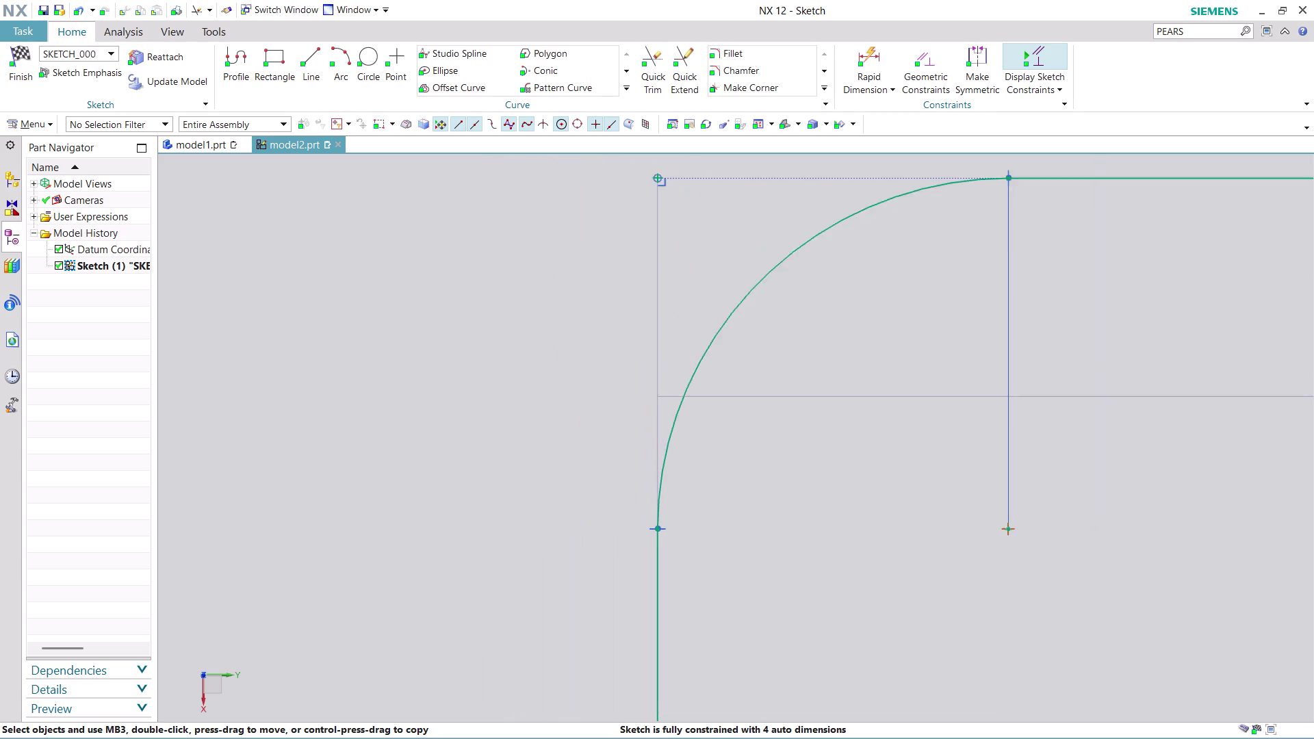
scroll(down, 3)
scroll(down, 3)
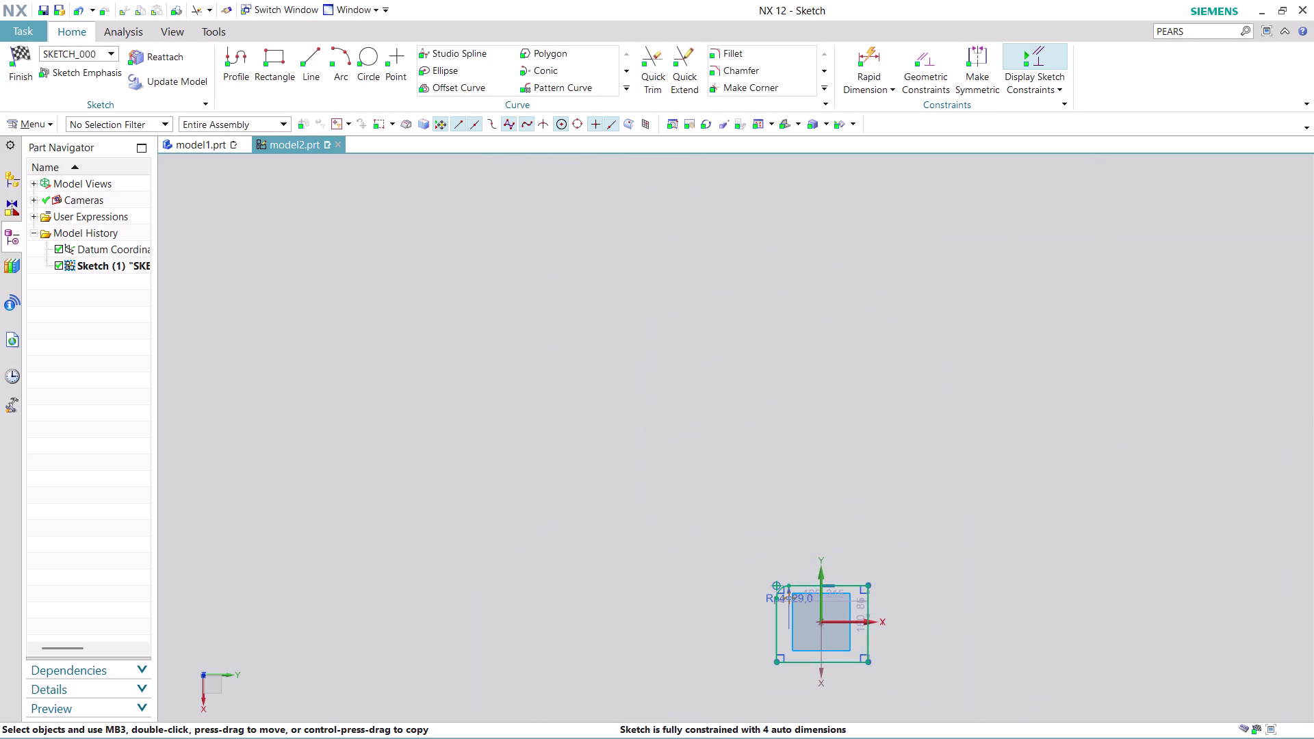
scroll(up, 3)
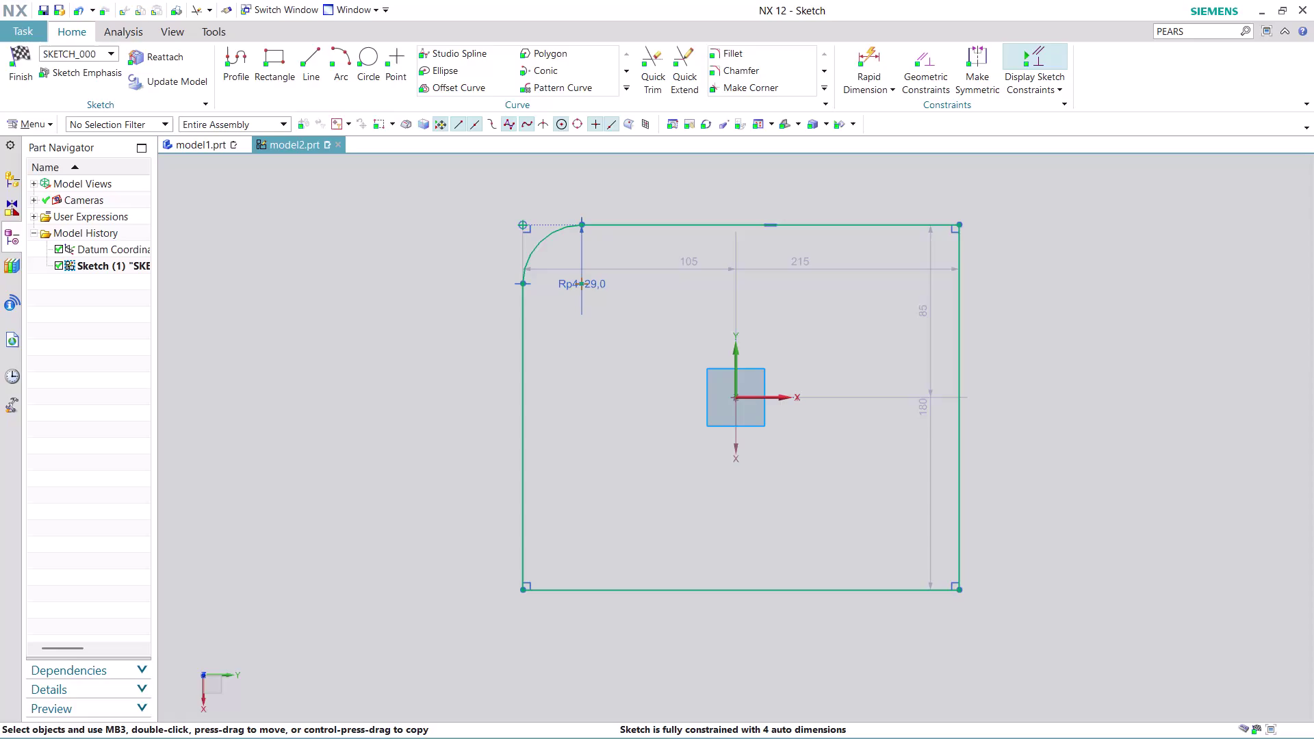
key(ctrl+z)
key(ctrl+z)
key(ctrl+z)
key(ctrl+z)
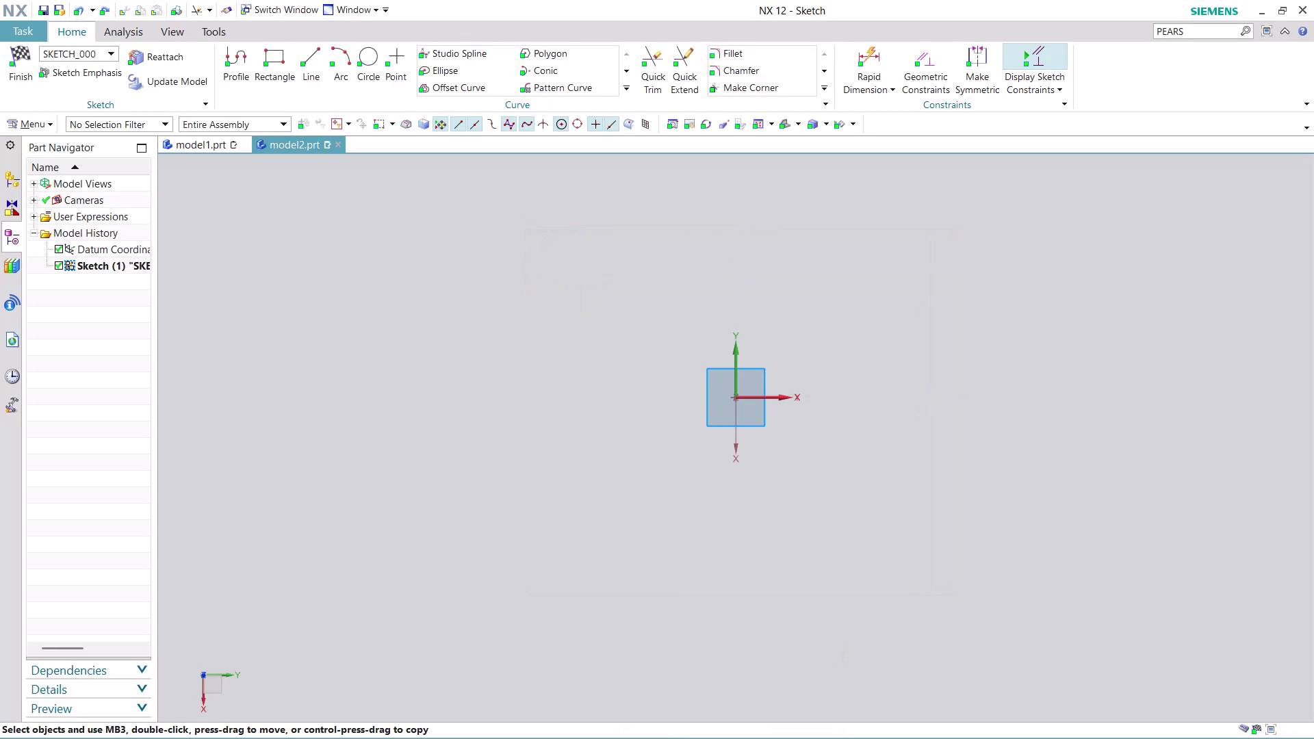
click(268, 53)
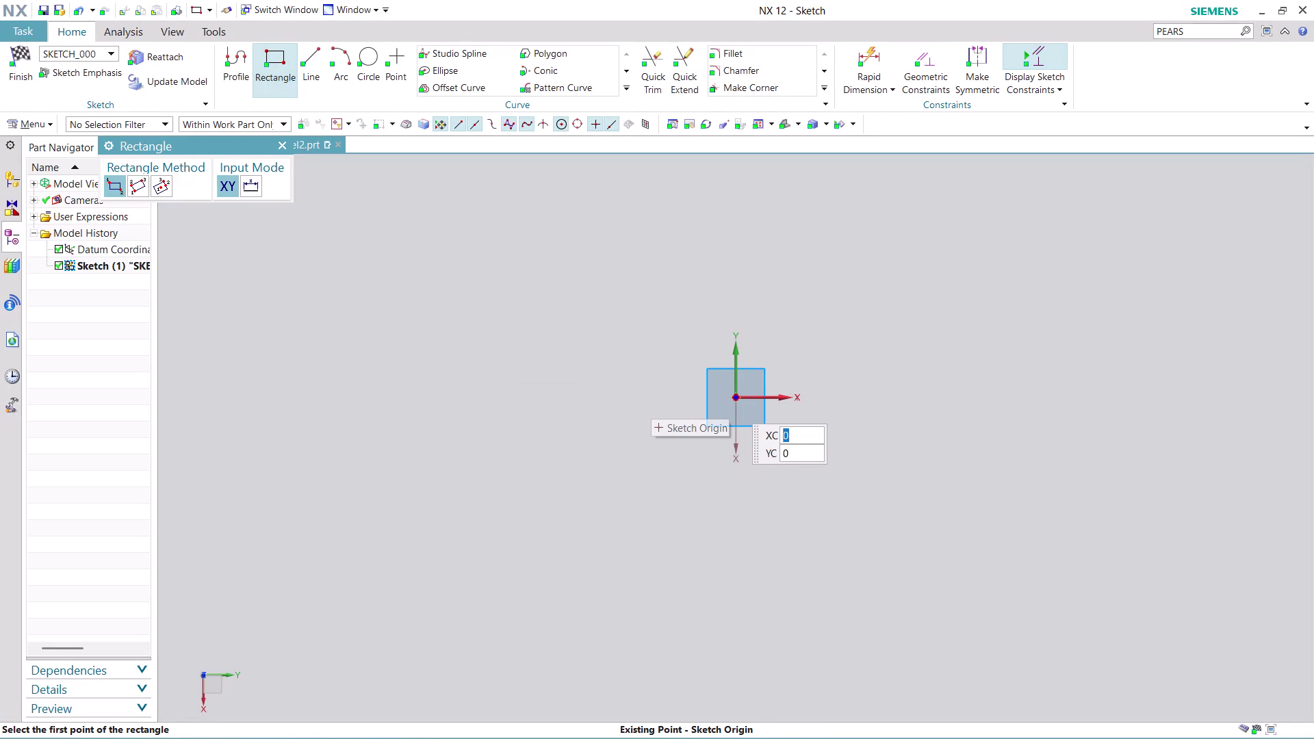
Draw a 316 × 153.9 rectangle from its centre at the sketch origin.
click(737, 395)
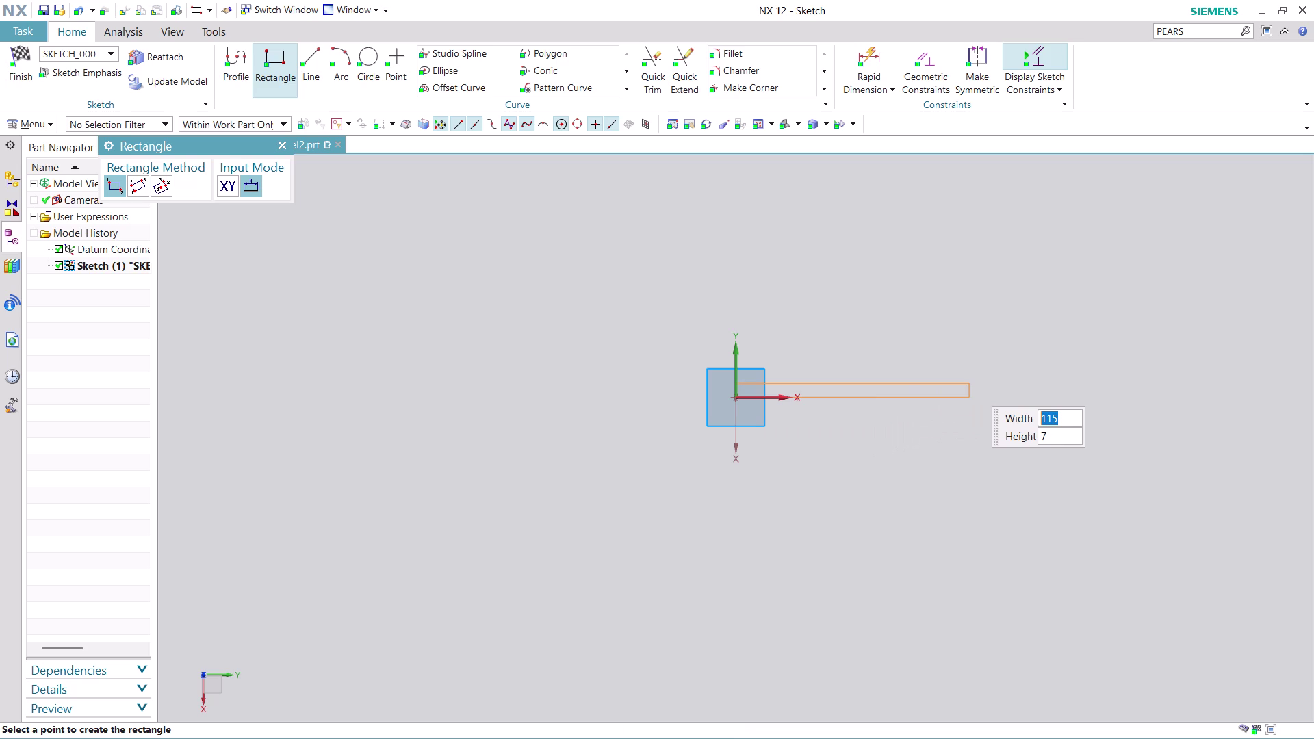
key(Escape)
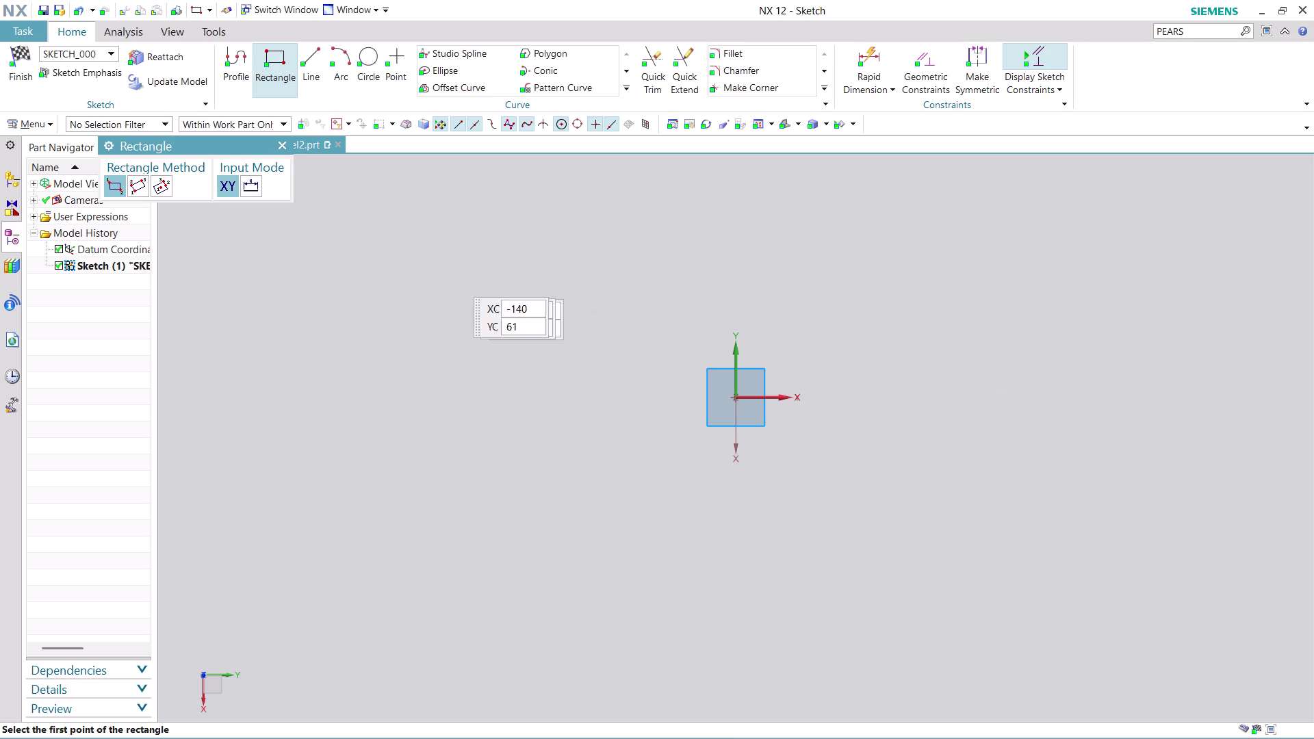
click(162, 191)
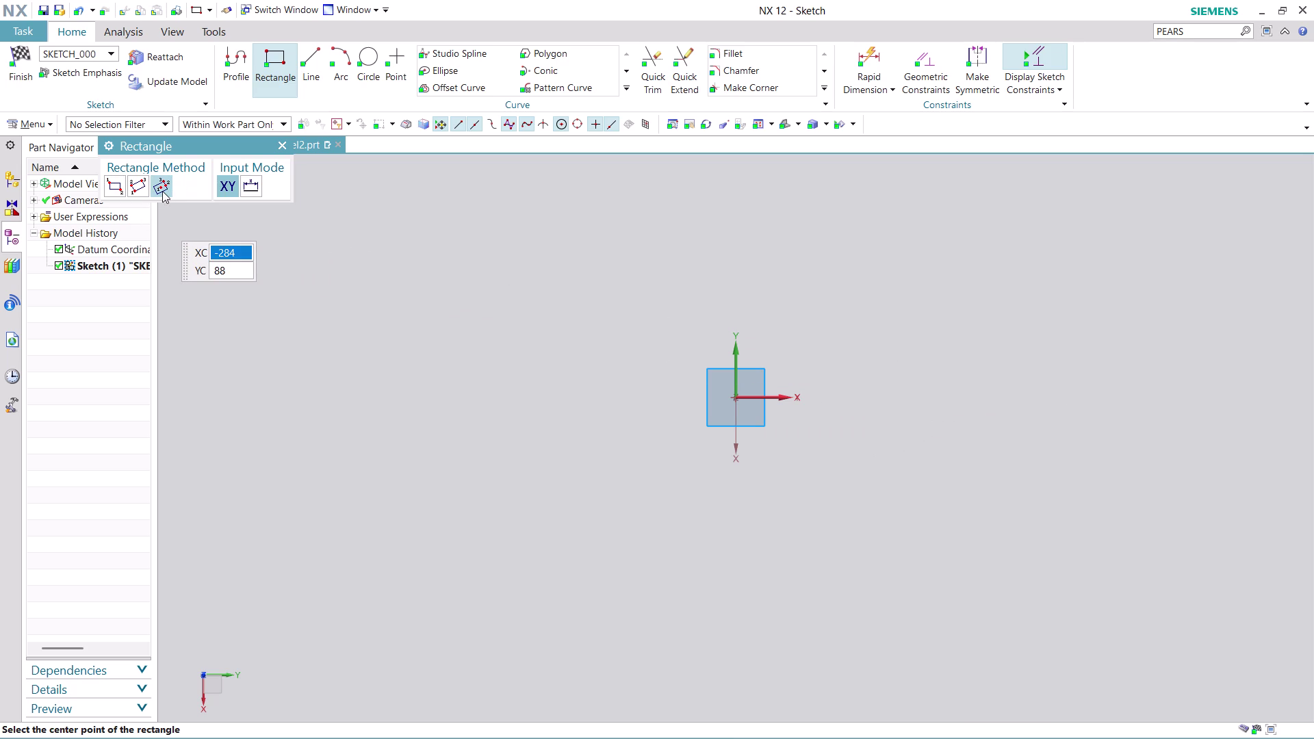
click(737, 398)
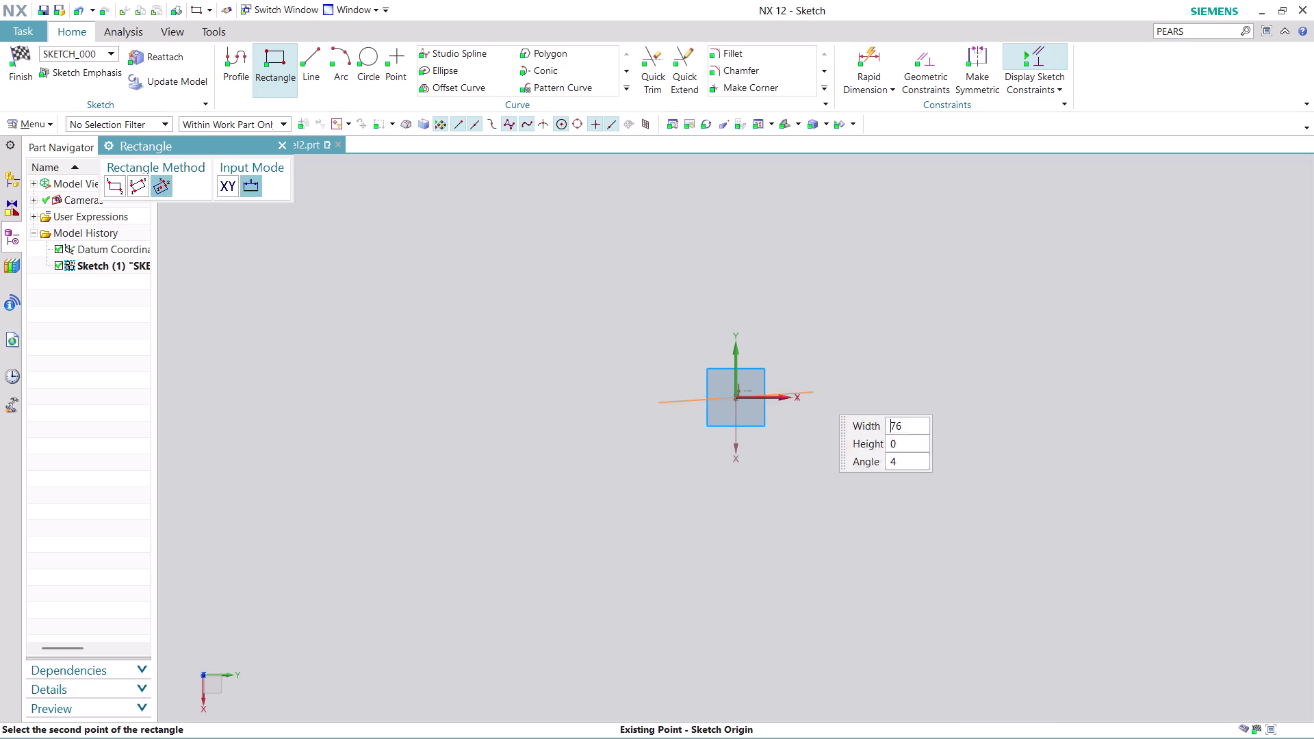
click(1057, 407)
click(1046, 554)
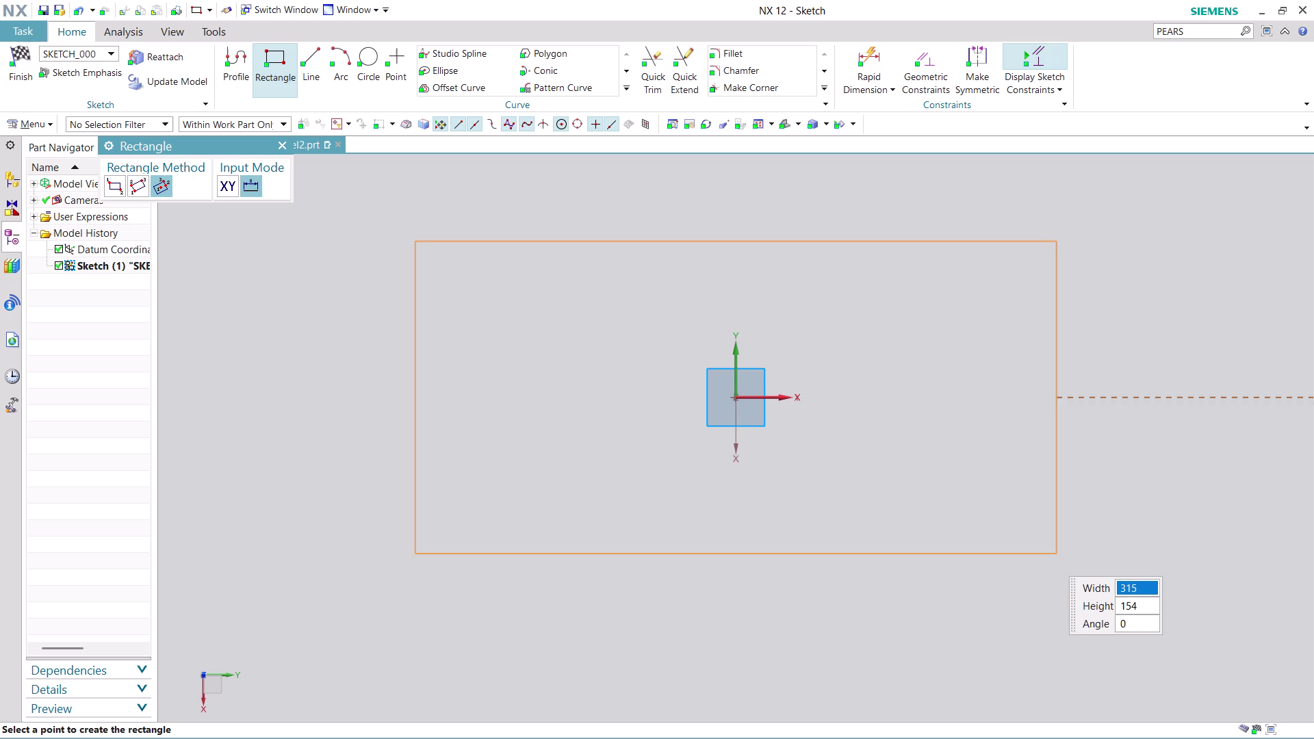
key(Escape)
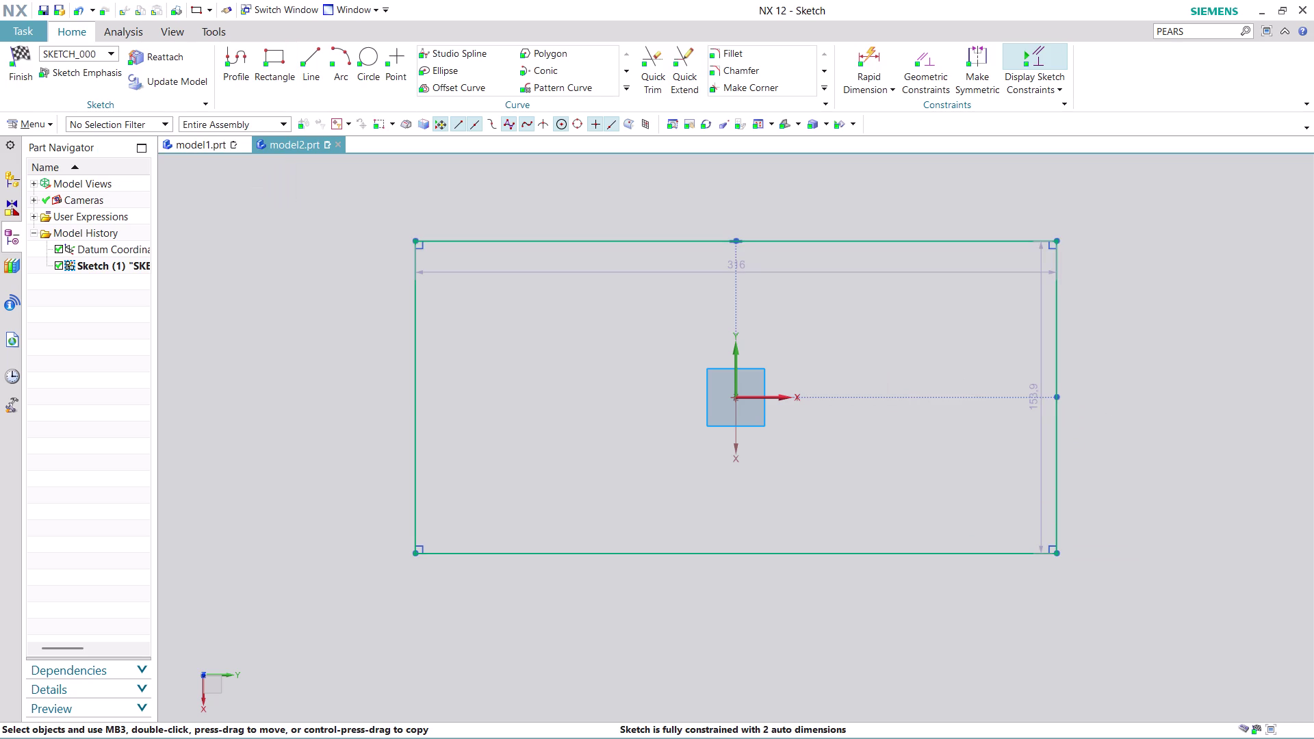
Move the width dimension above the rectangle and the height dimension to its right.
drag(802, 273, 777, 189)
click(777, 189)
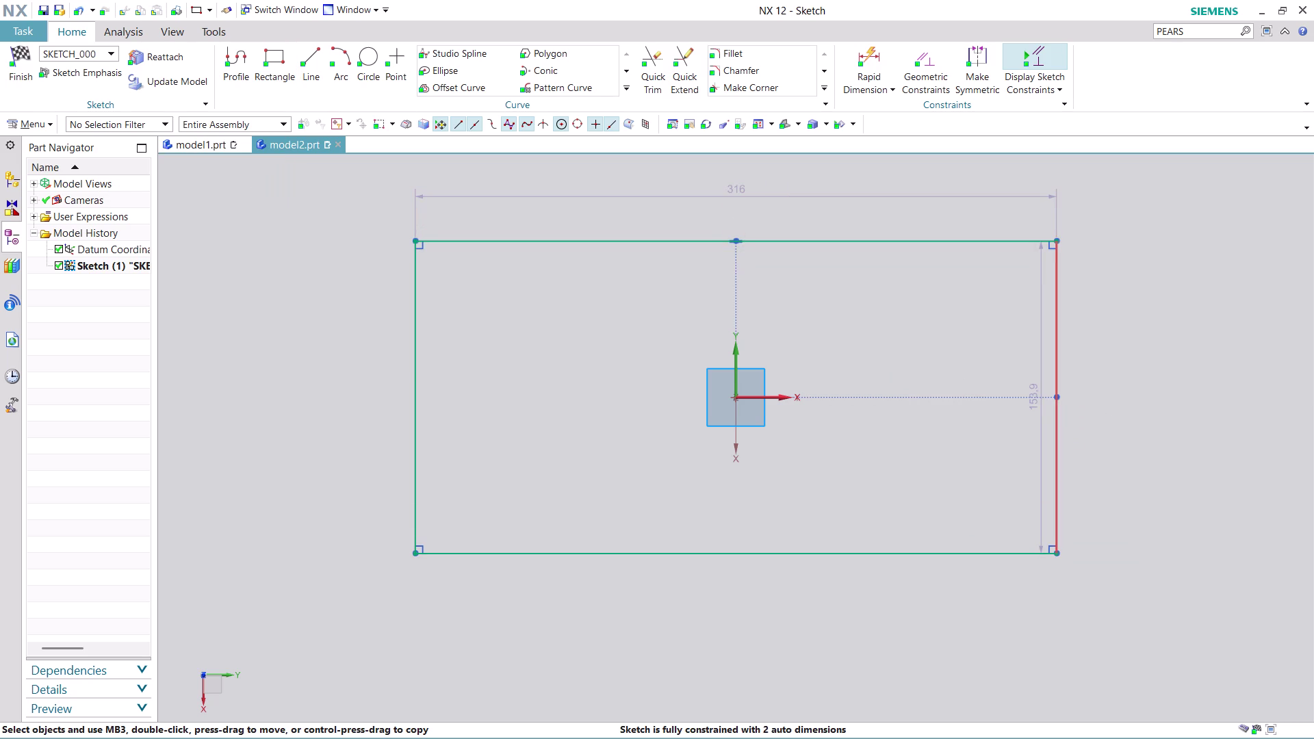
drag(1035, 462, 1141, 454)
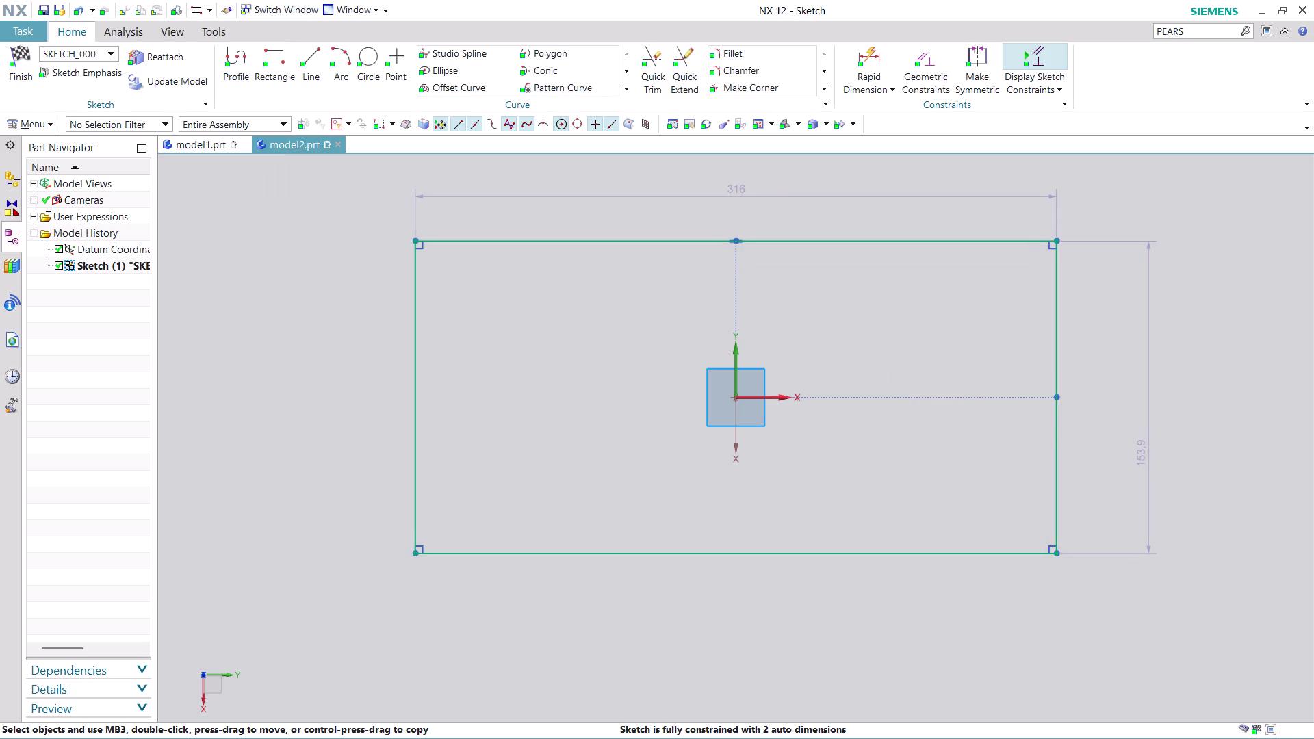
double_click(733, 188)
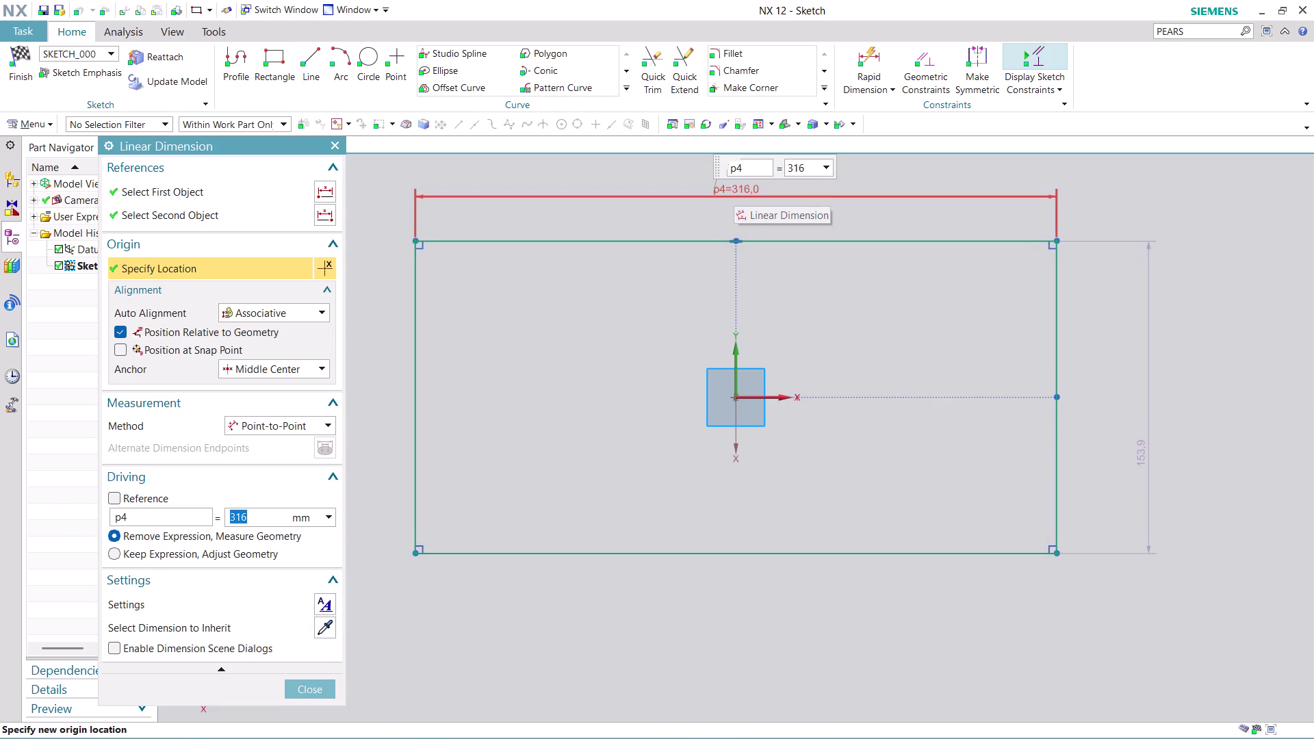
Change the rectangle's width dimension to 80 and its height dimension to 60.
text(80)
key(Return)
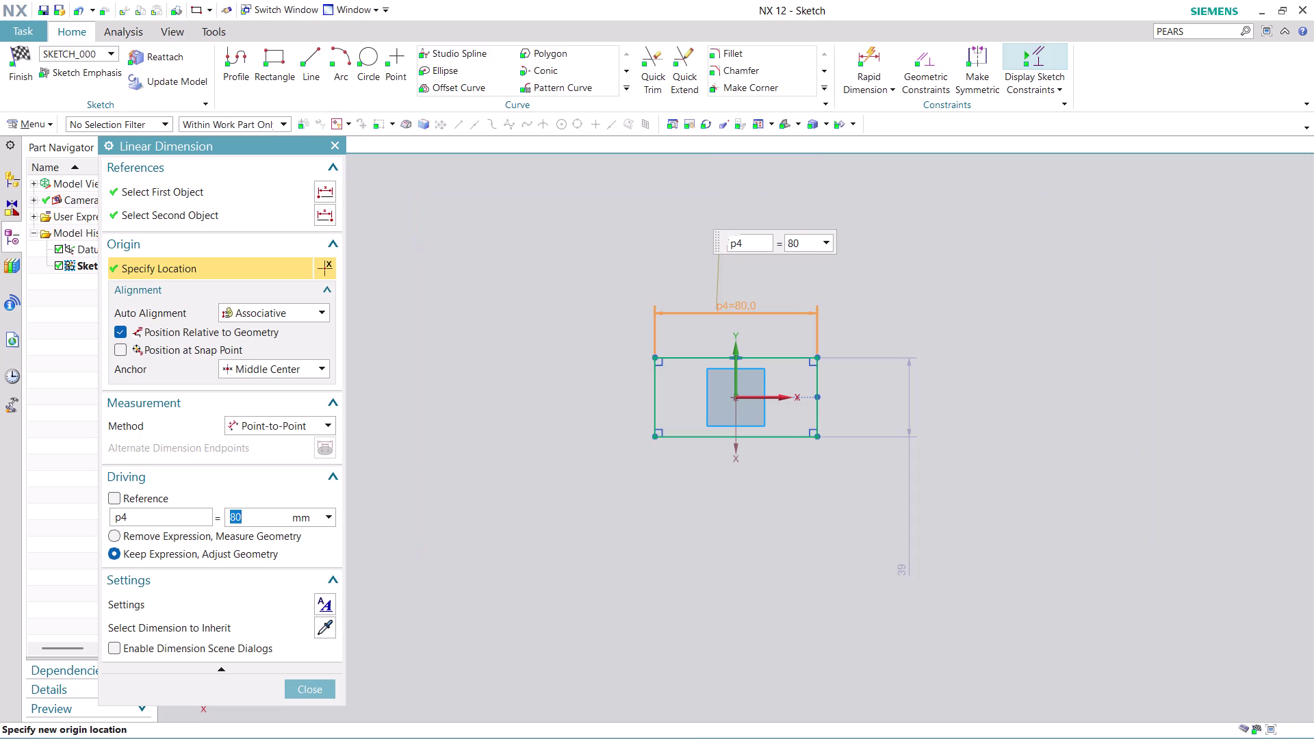
click(322, 690)
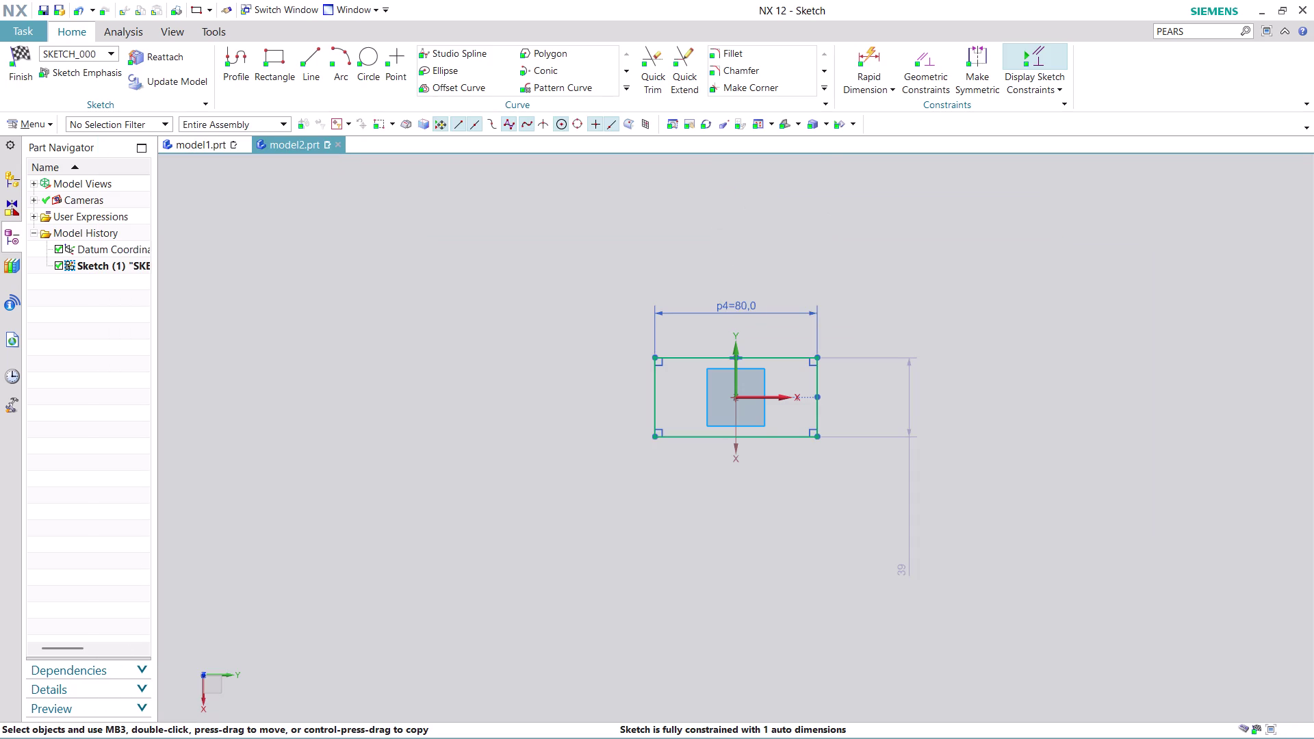
double_click(913, 562)
text(6)
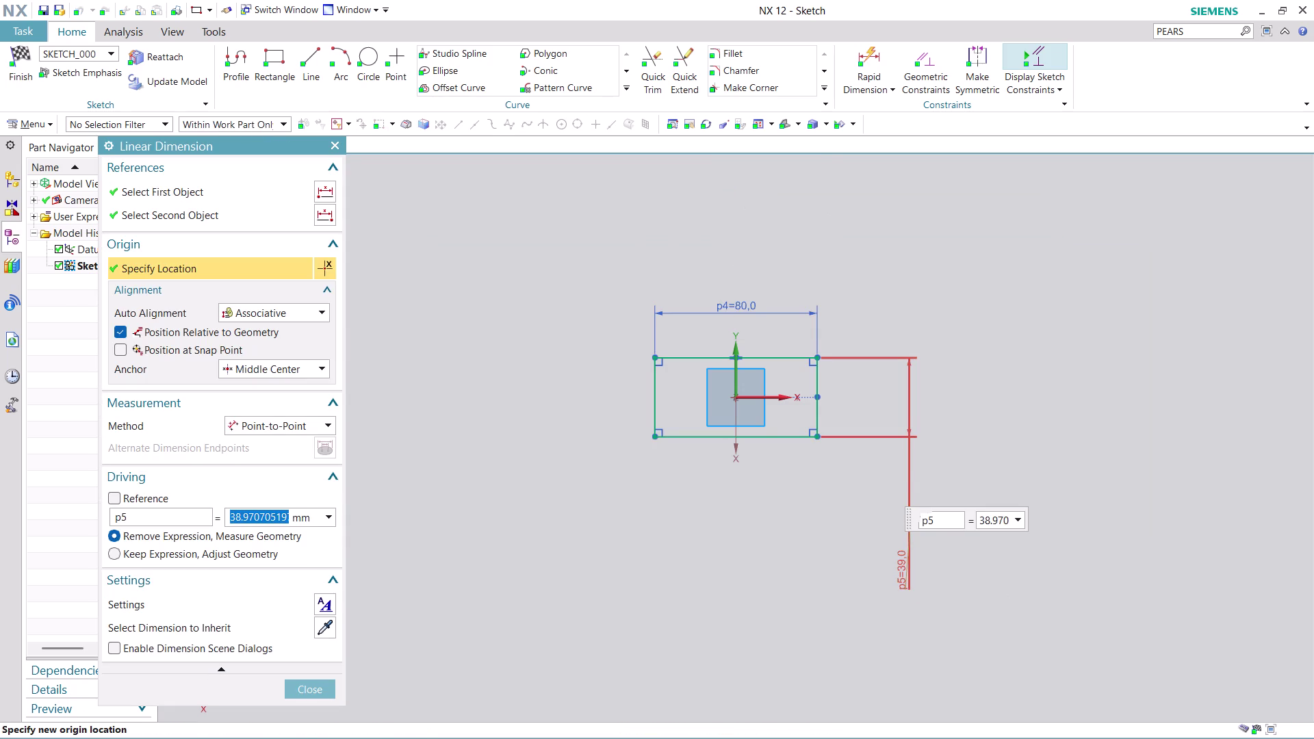
text(0)
key(Return)
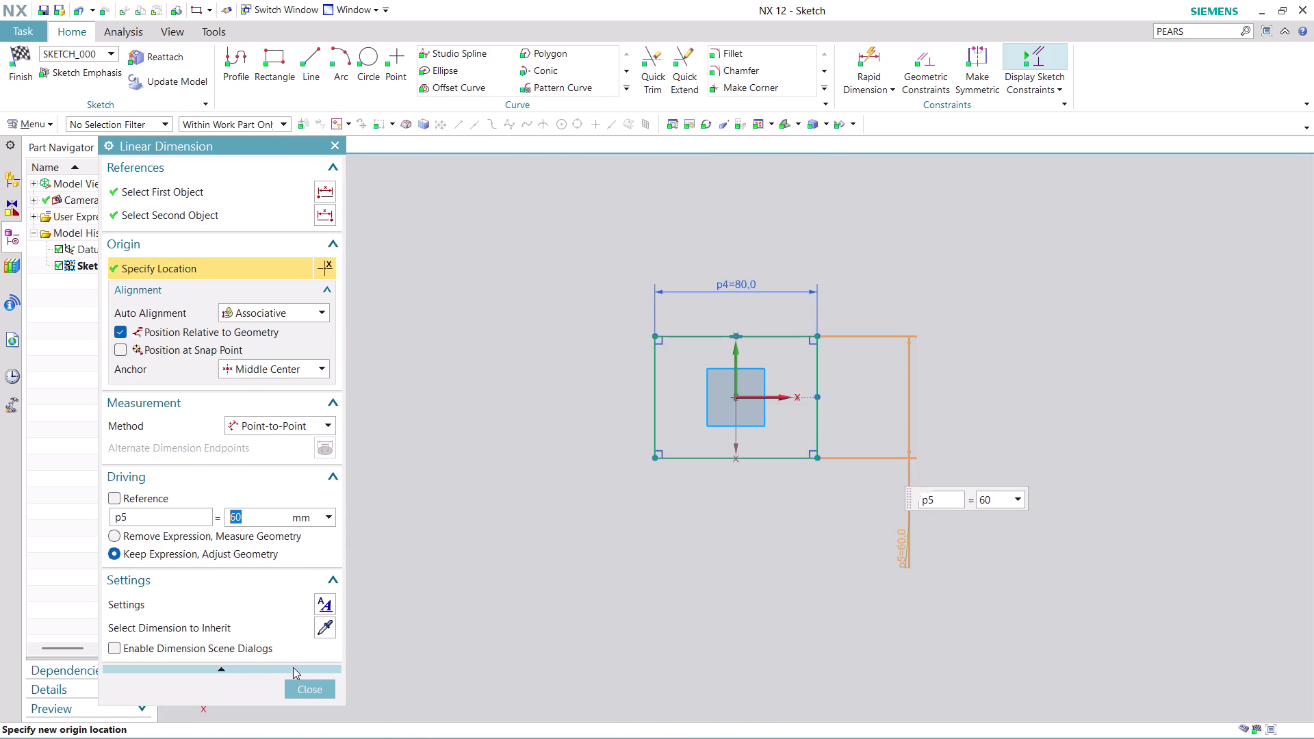
click(302, 690)
scroll(up, 3)
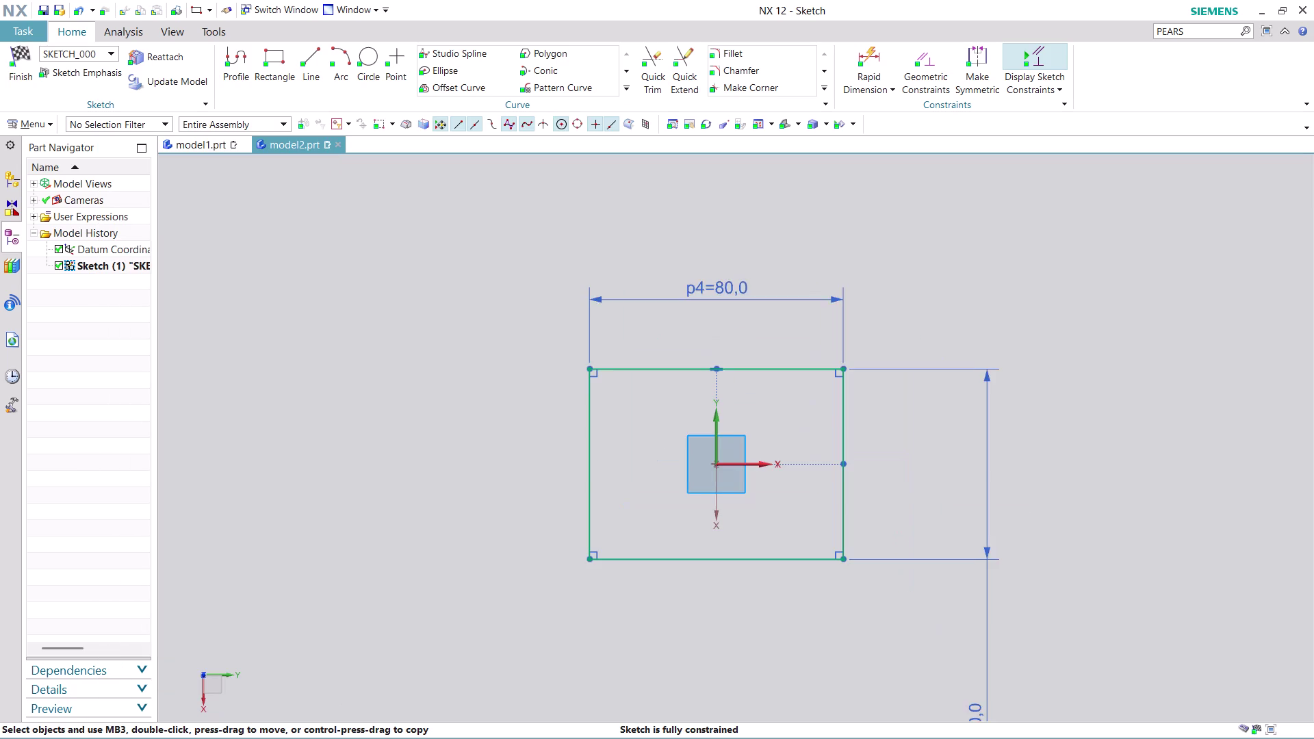
scroll(up, 3)
scroll(up, 3)
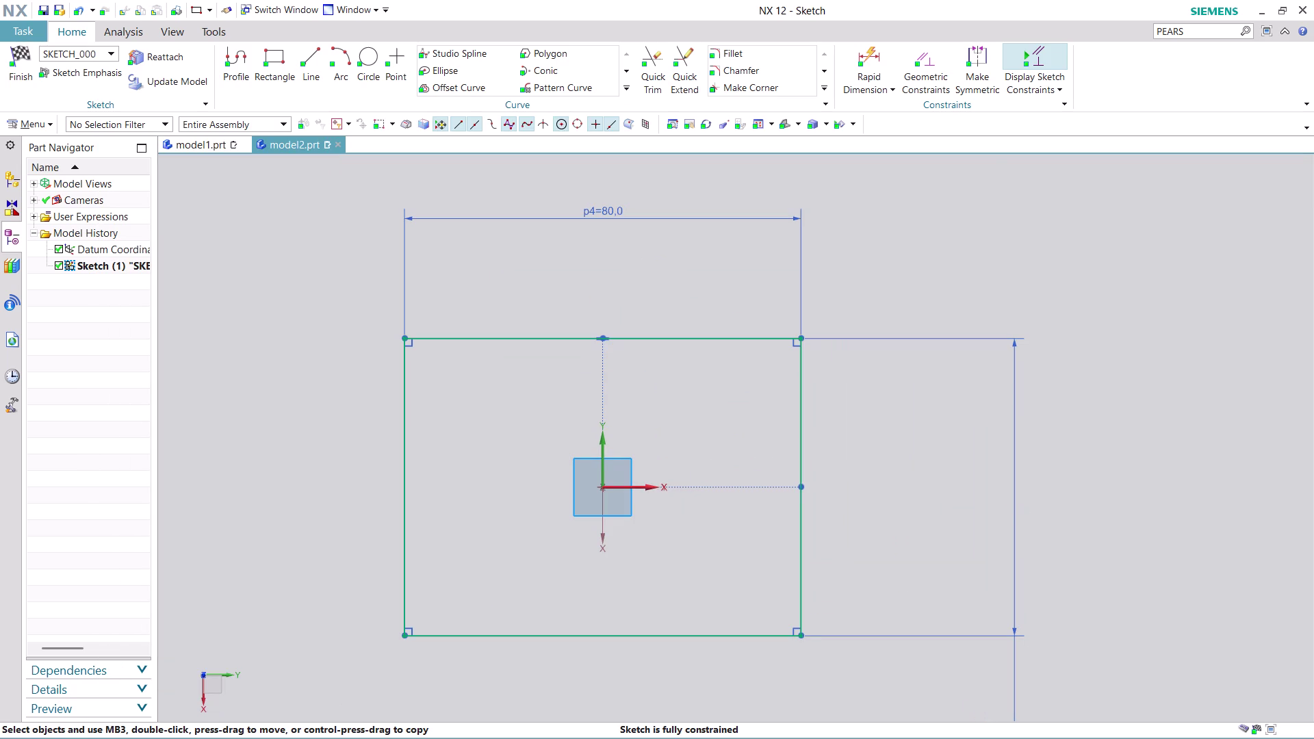
click(744, 48)
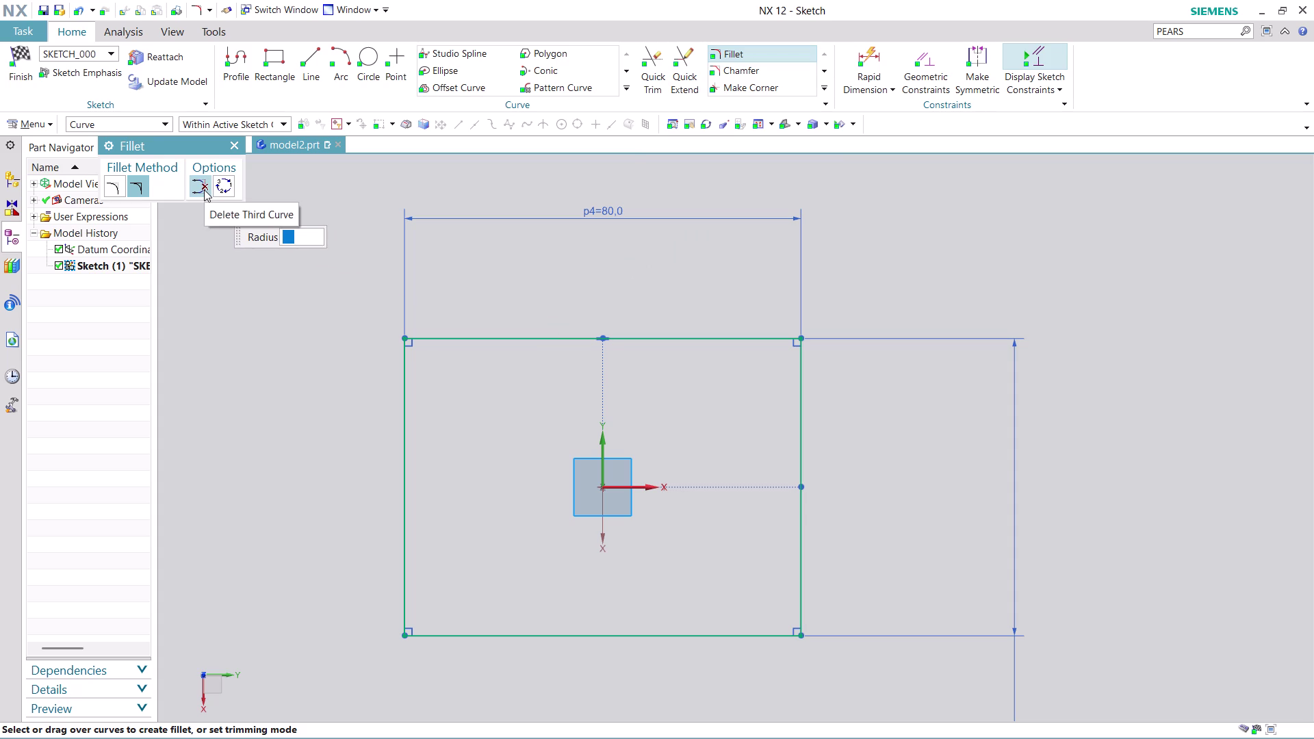
With Fillet active, open and close the Sketch group's command list.
scroll(up, 3)
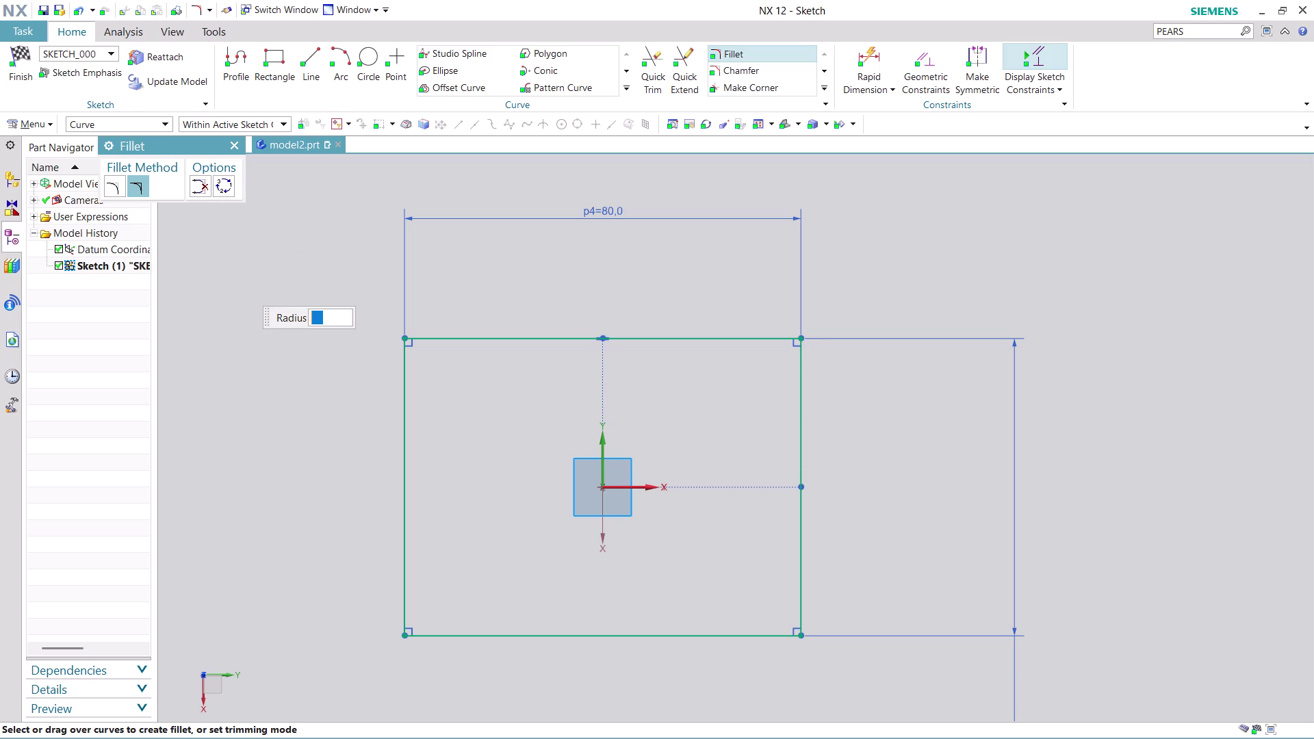
click(210, 99)
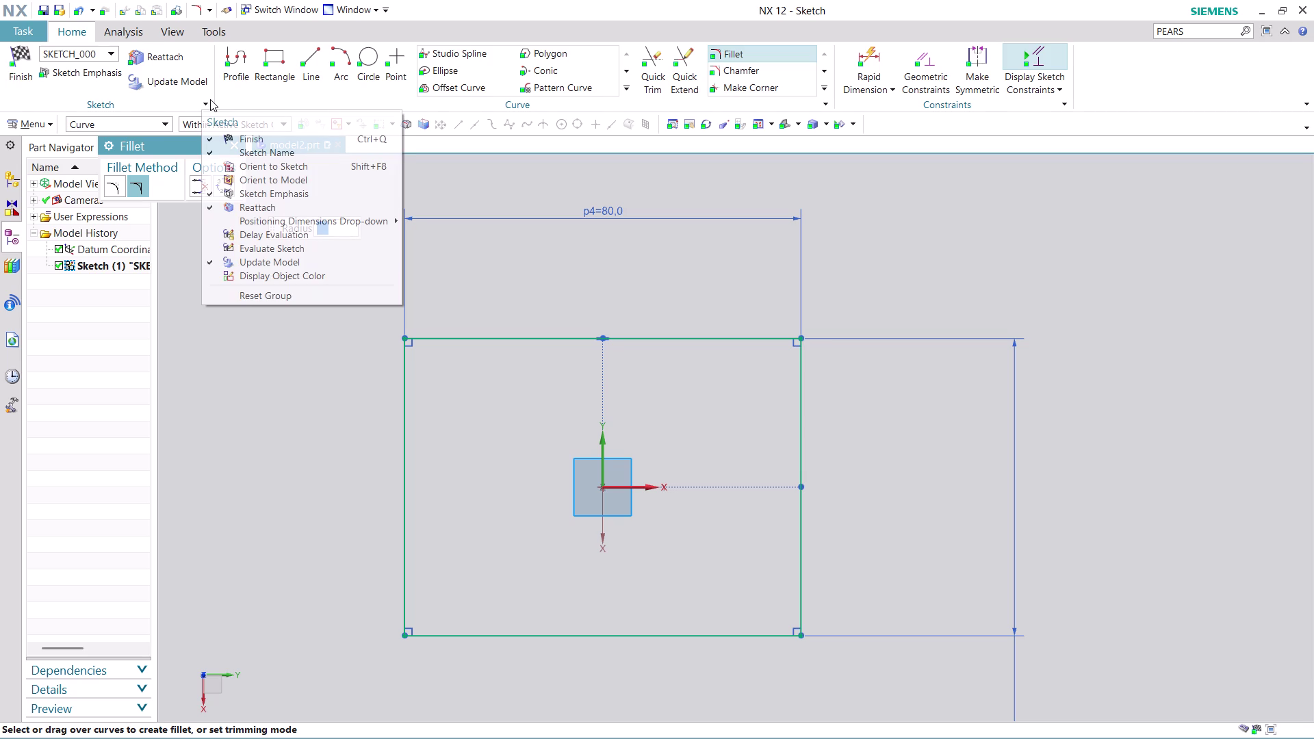
click(174, 254)
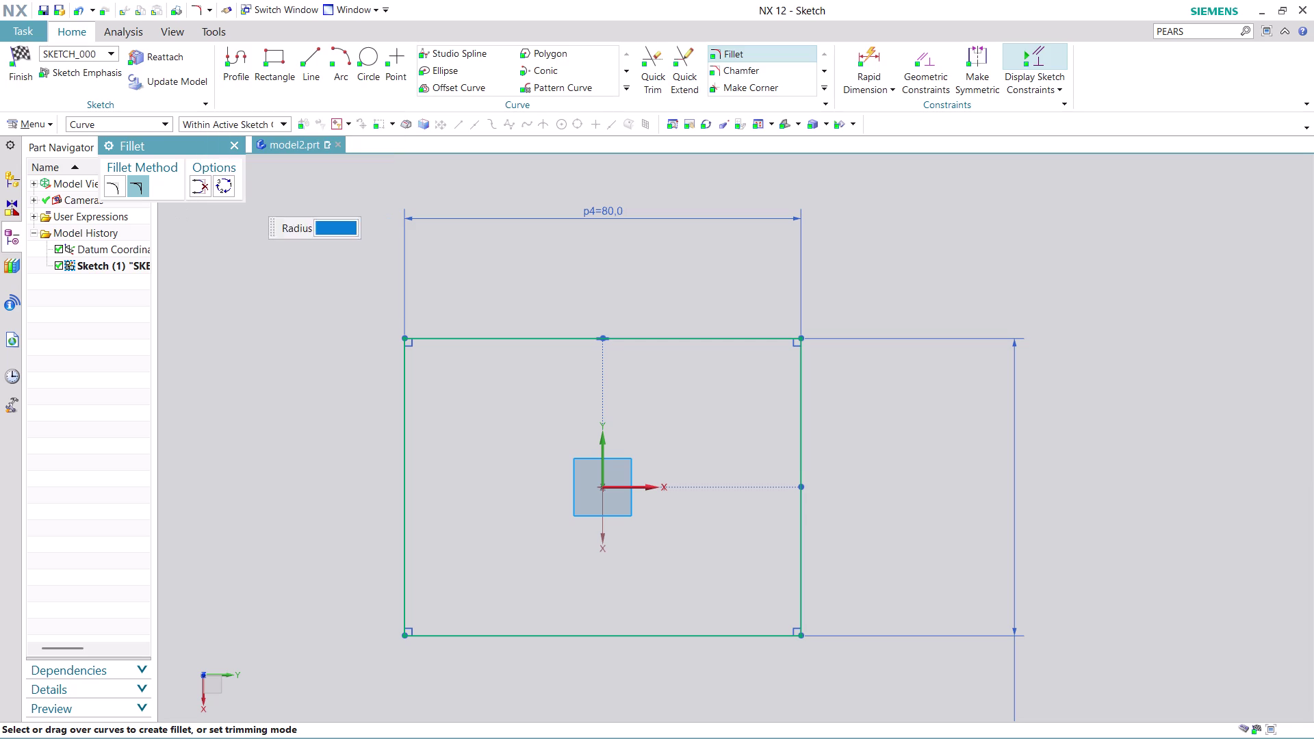